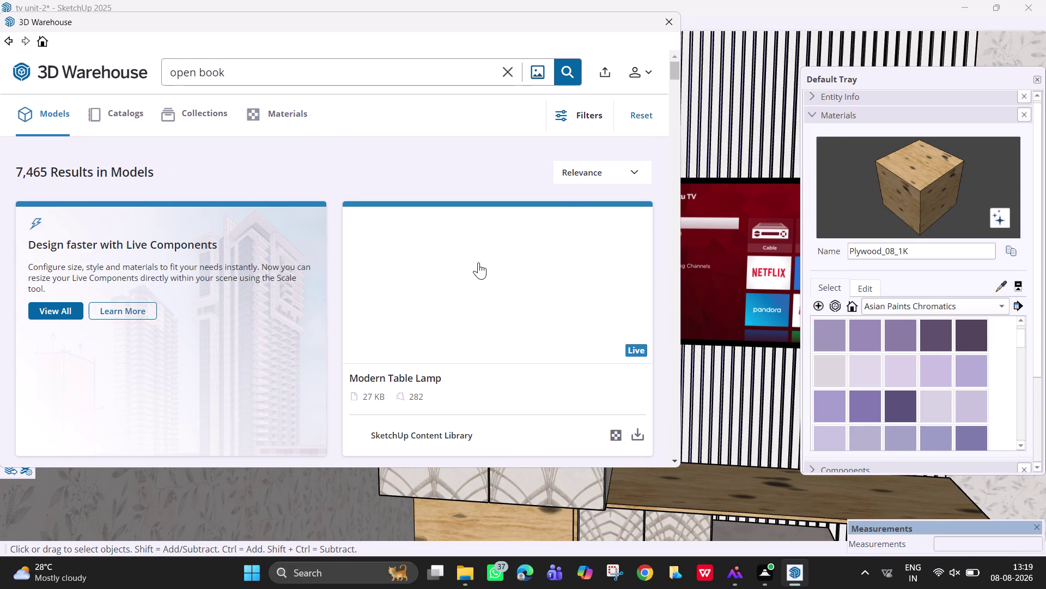
Browse the 'open book' results and load the 1.5 MB open book into the model.
scroll(down, 3)
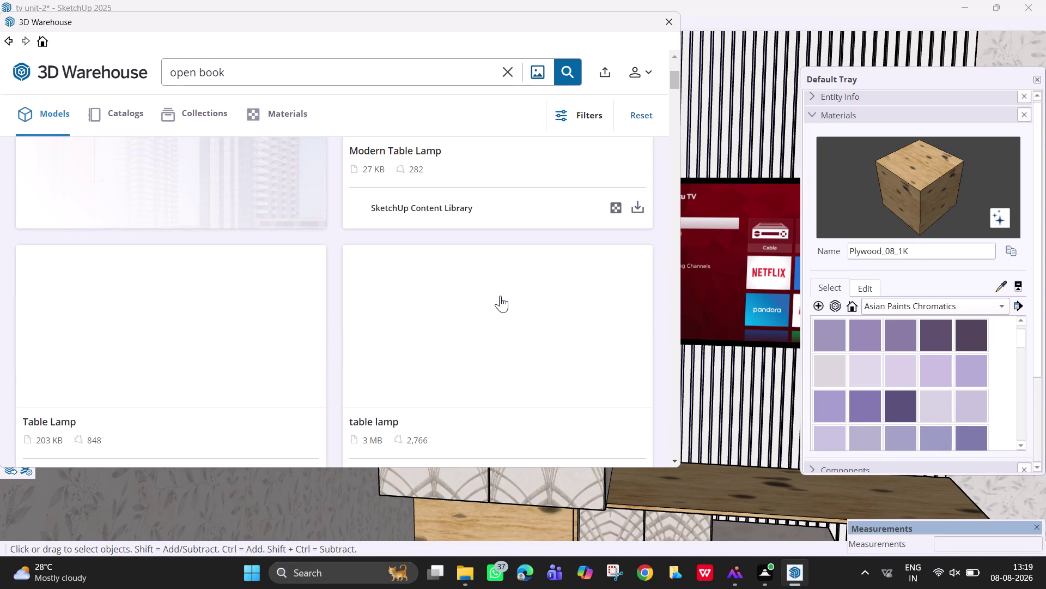
scroll(down, 3)
click(573, 64)
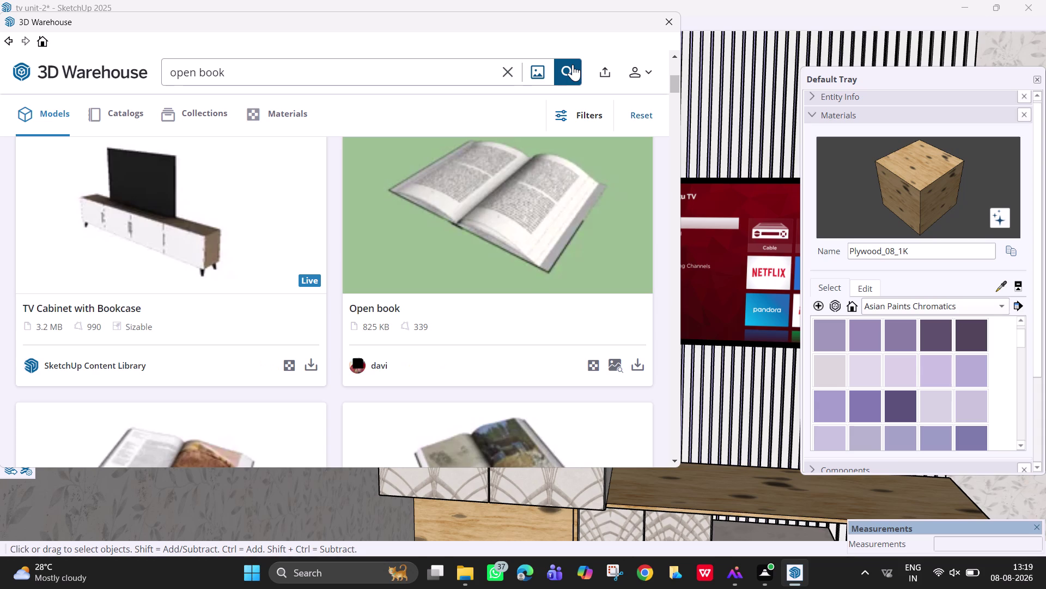
scroll(down, 3)
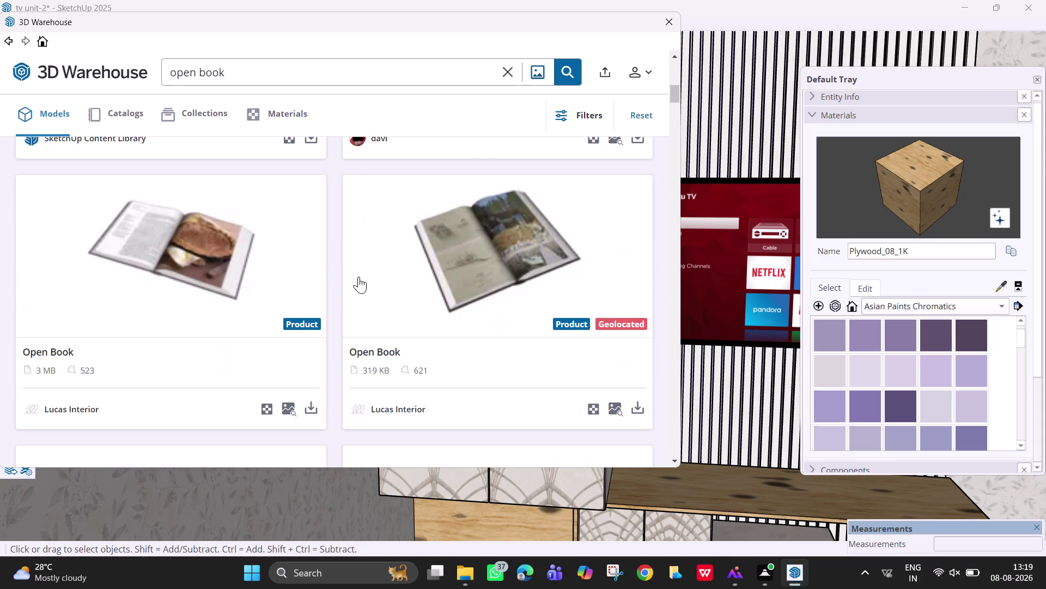
scroll(down, 3)
scroll(down, 3)
scroll(down, 3)
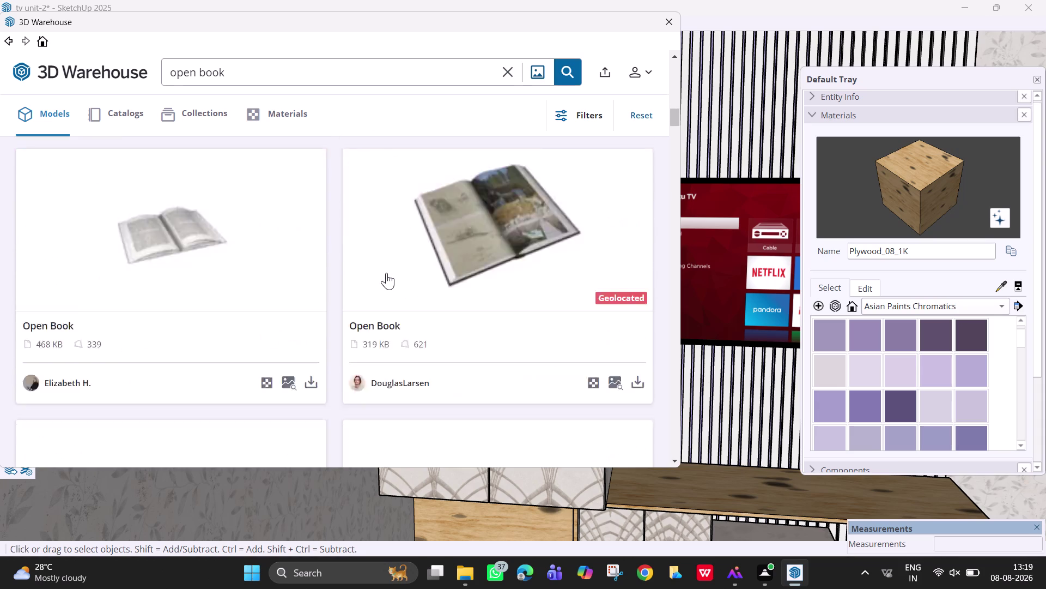
scroll(down, 3)
scroll(up, 3)
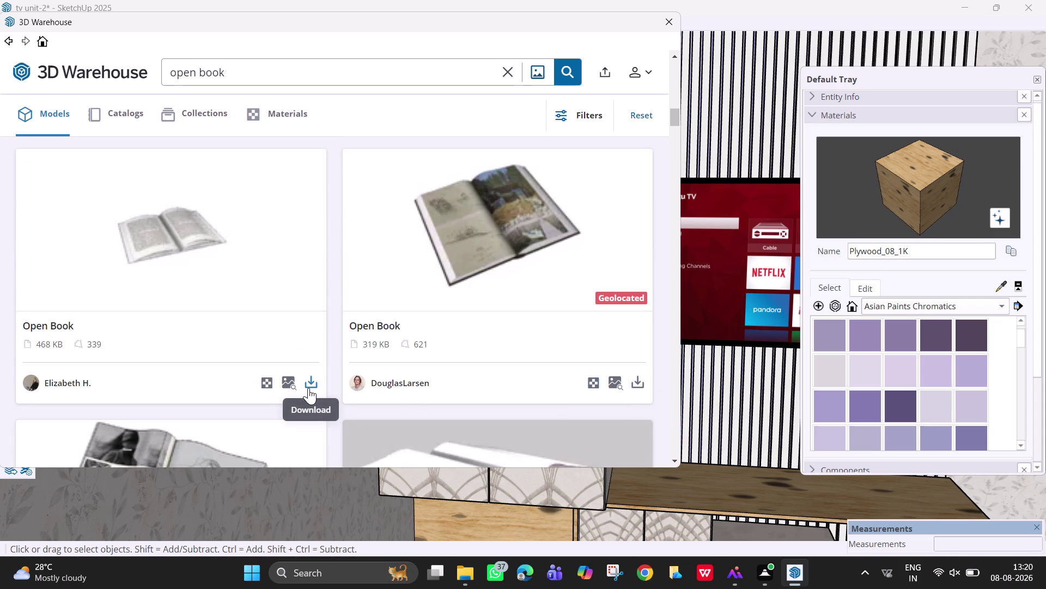
scroll(up, 3)
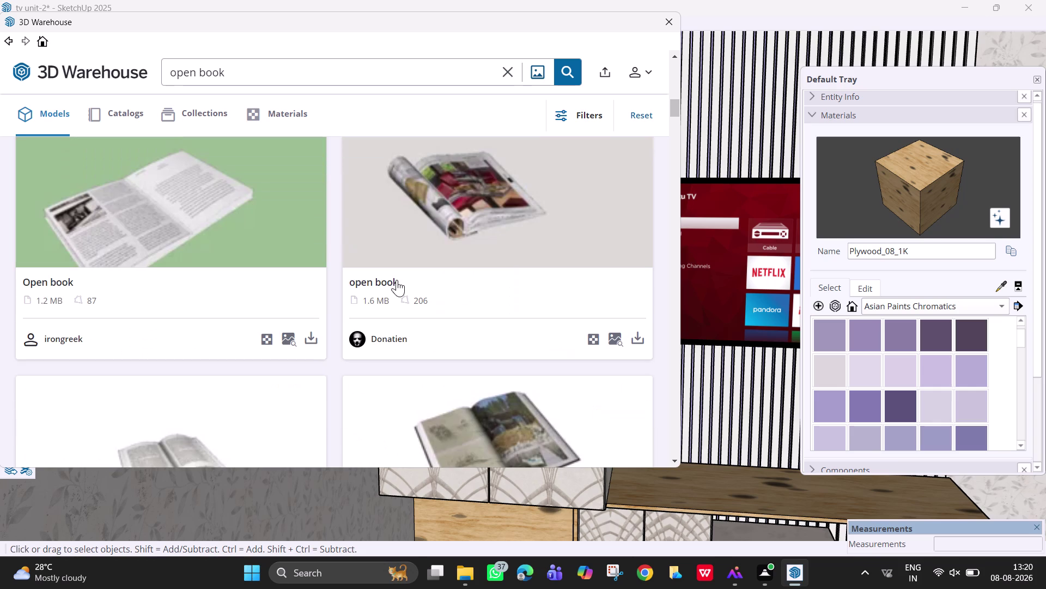
scroll(up, 3)
scroll(up, 3)
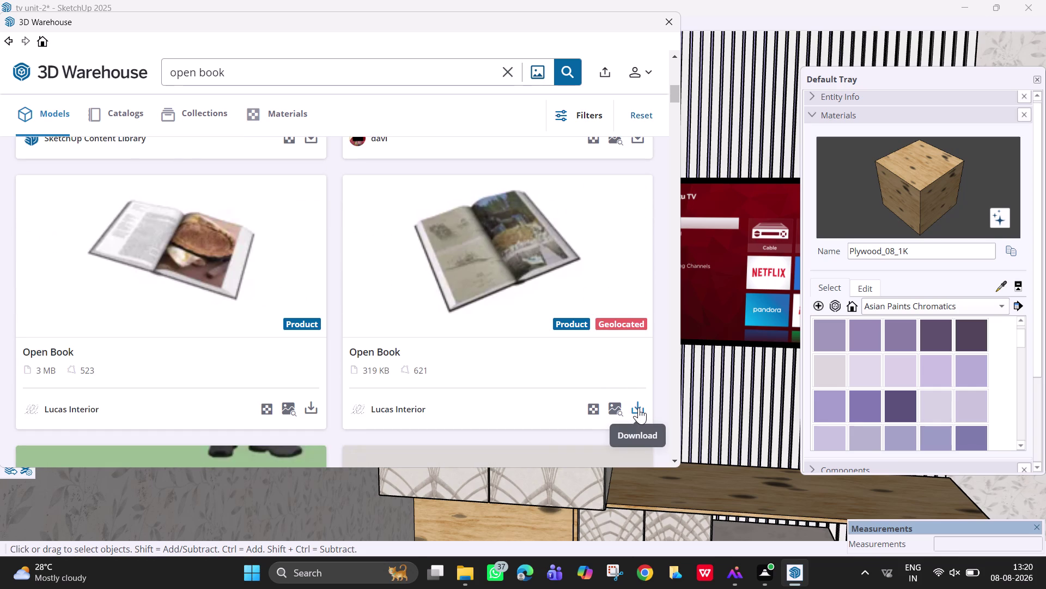
scroll(up, 3)
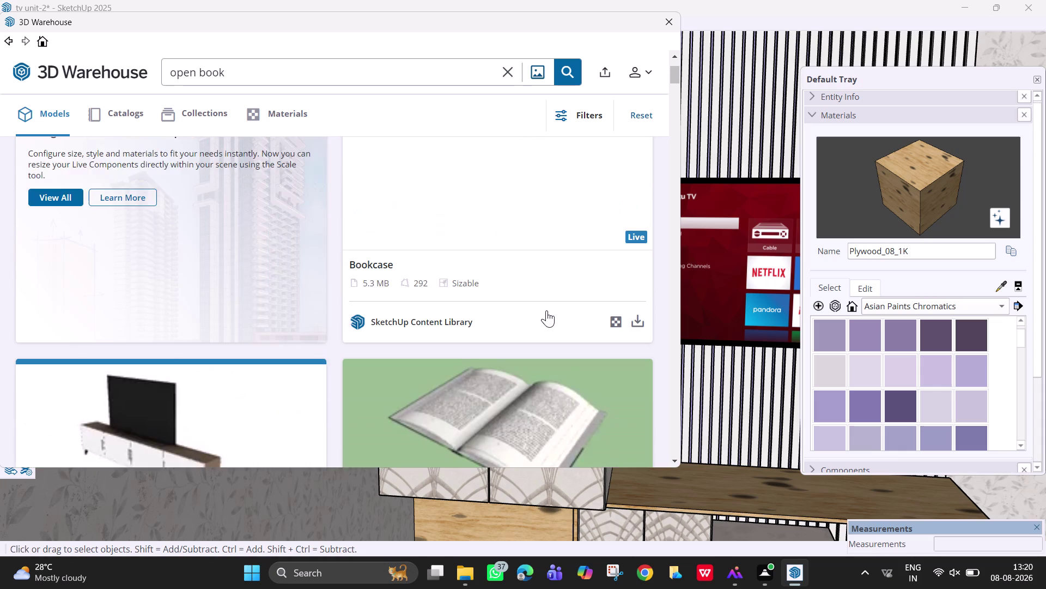
scroll(down, 3)
scroll(up, 3)
scroll(down, 3)
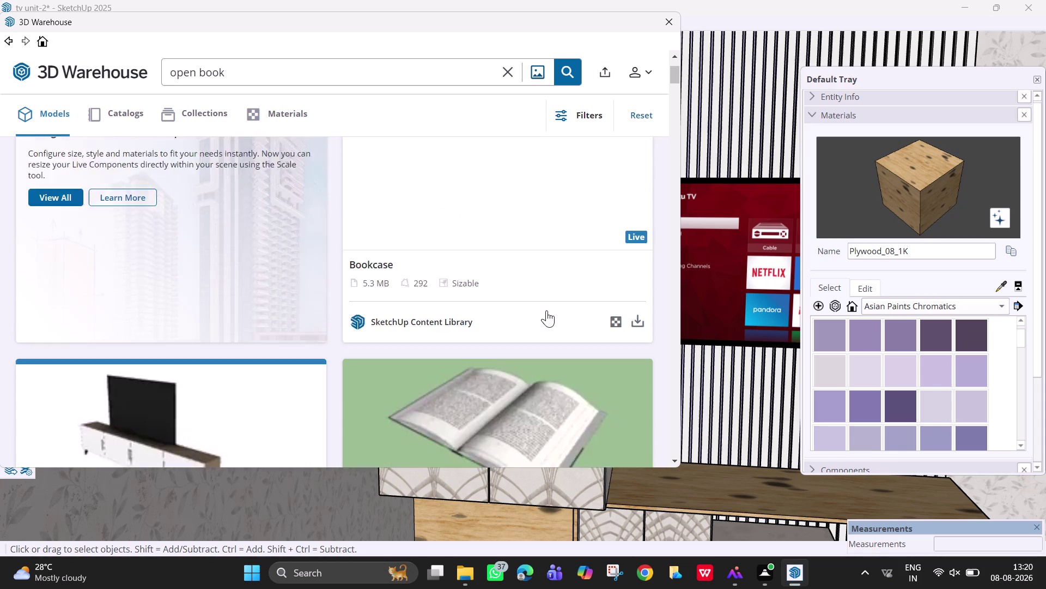
scroll(down, 3)
scroll(down, 3)
scroll(down, 3)
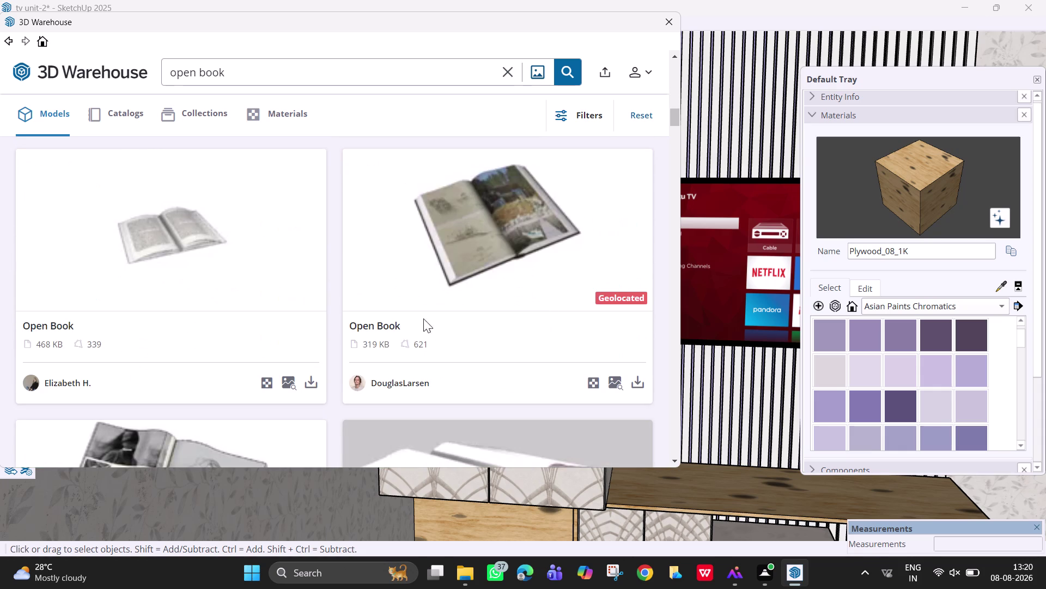
scroll(down, 3)
scroll(down, 3)
scroll(up, 3)
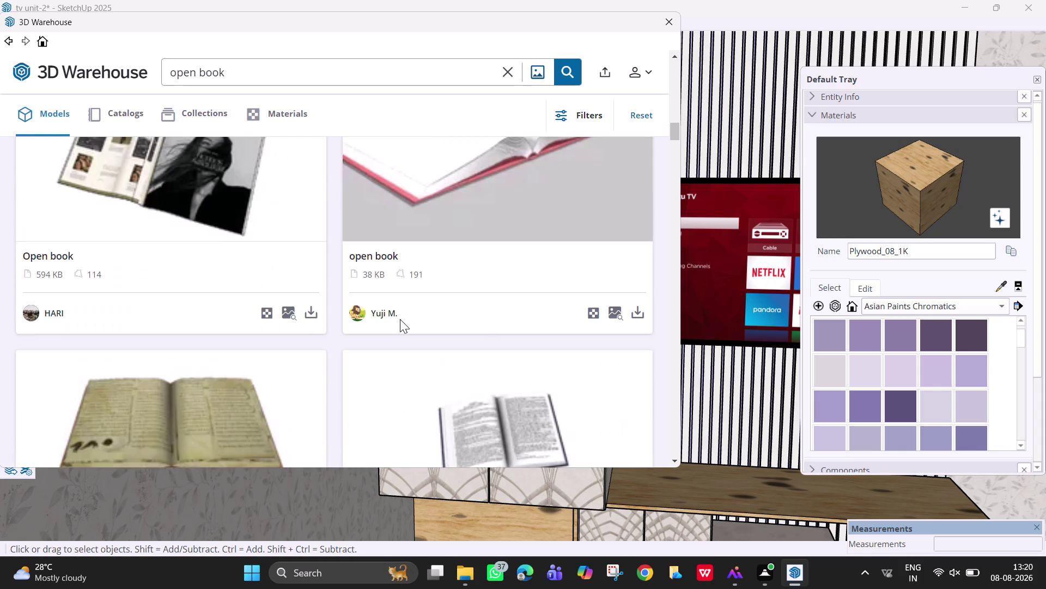
scroll(down, 3)
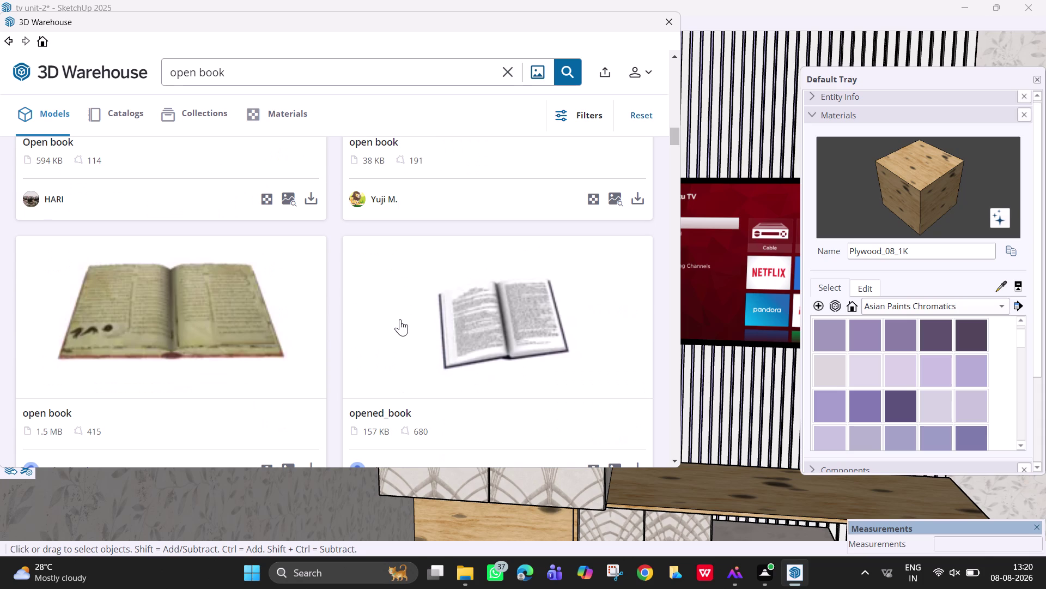
scroll(down, 3)
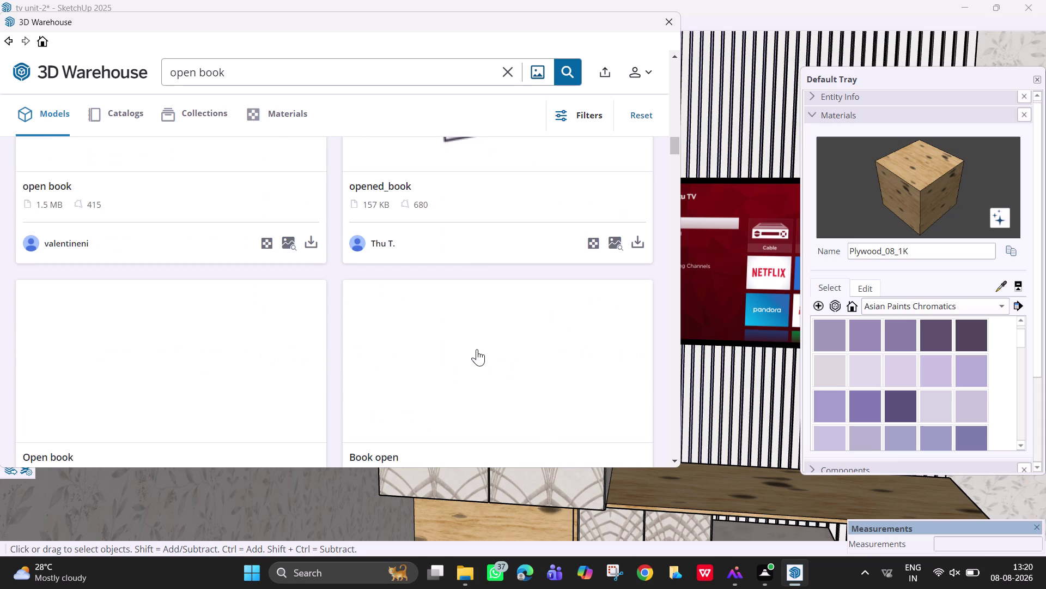
scroll(up, 3)
click(635, 355)
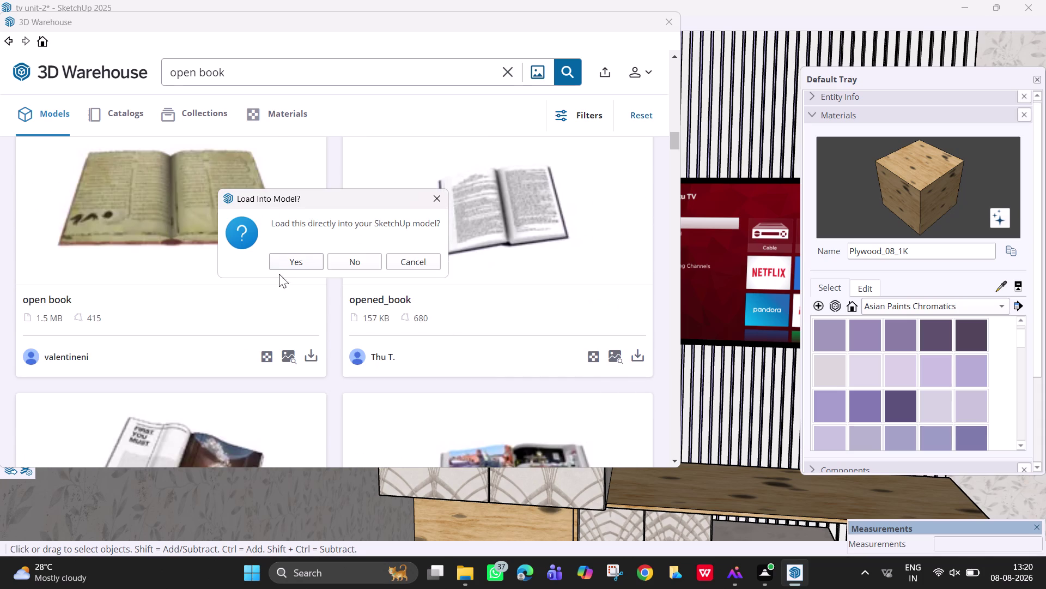
click(292, 253)
Zoom out to view the whole TV unit room from outside and place the book.
click(301, 257)
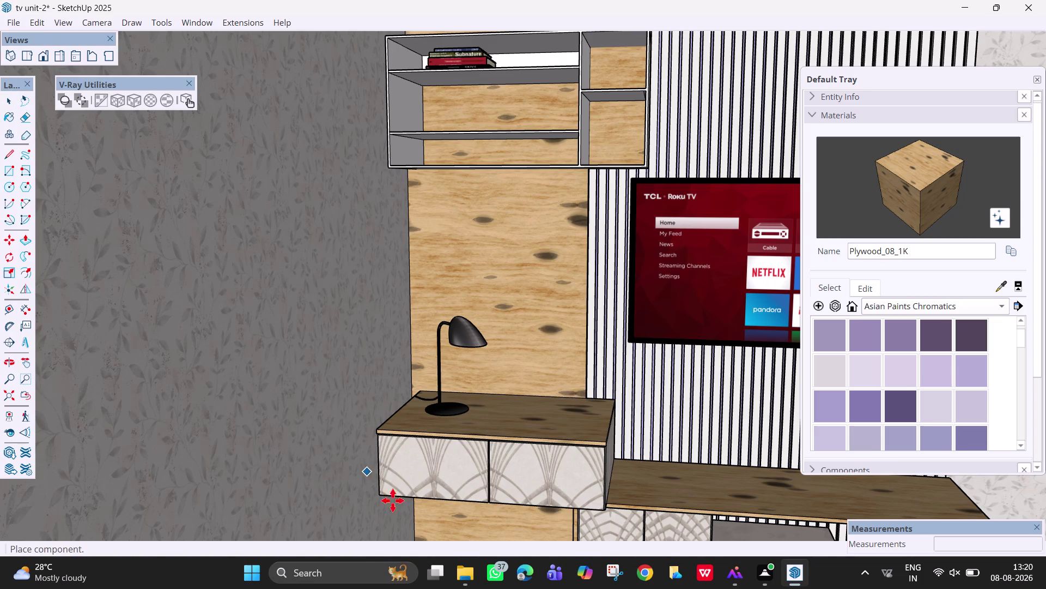
scroll(down, 3)
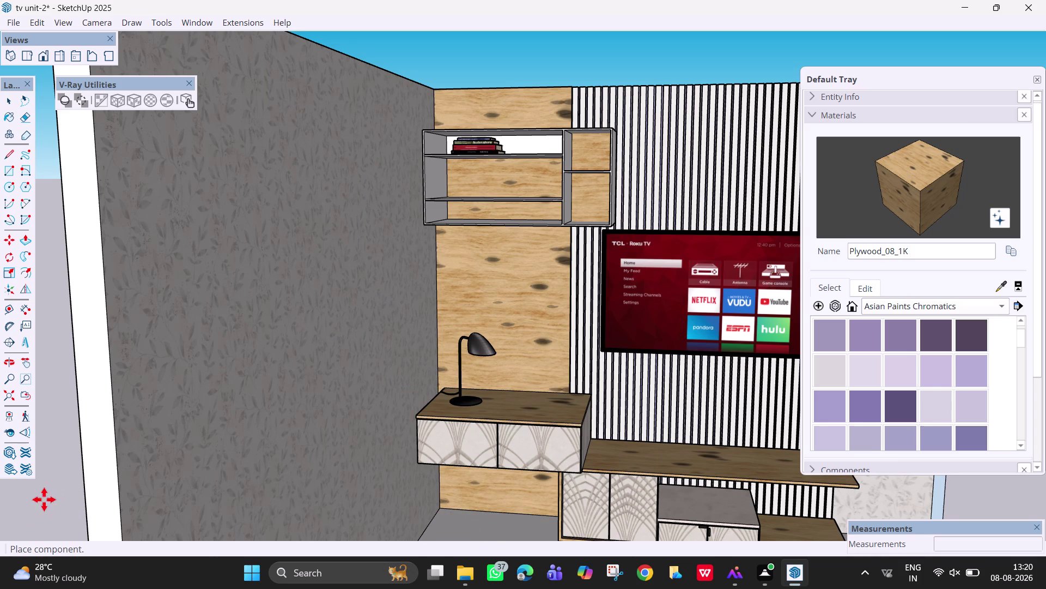
scroll(down, 3)
middle_drag(50, 489, 73, 491)
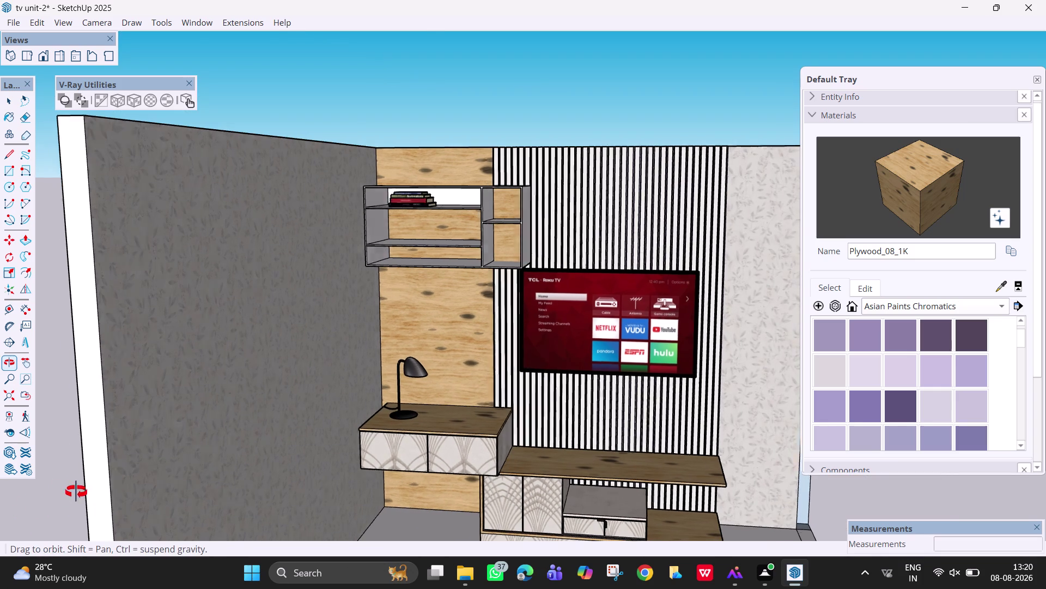
middle_drag(74, 492, 246, 501)
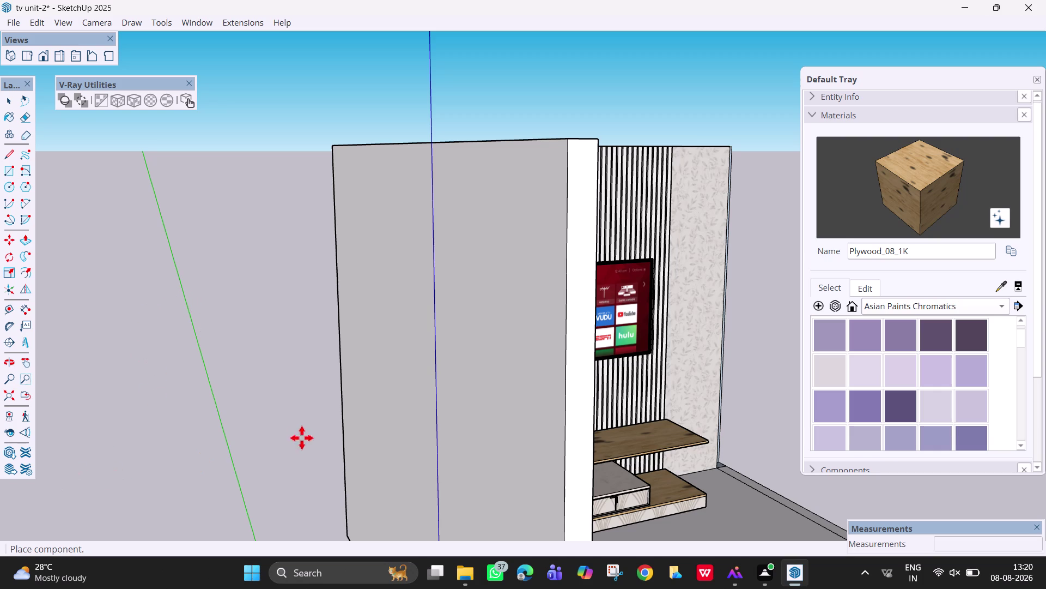
scroll(down, 3)
scroll(down, 3)
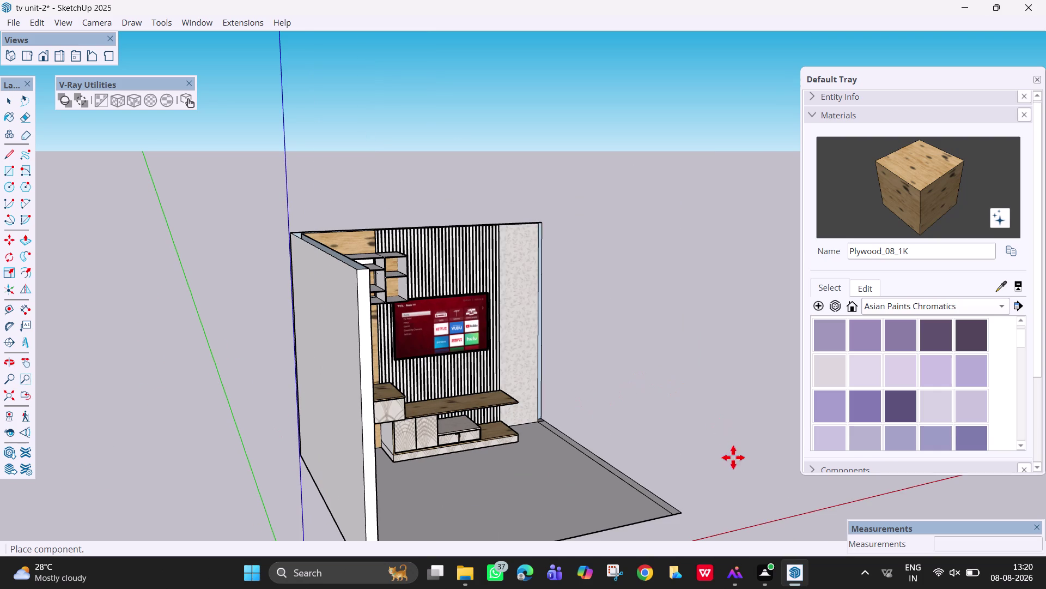
middle_drag(590, 421, 387, 413)
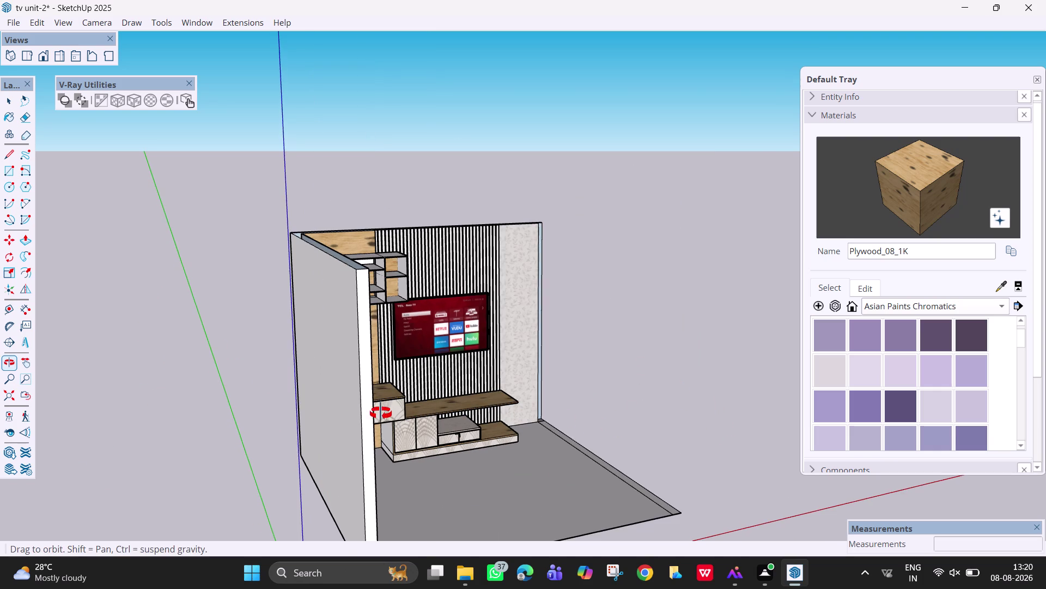
middle_drag(387, 413, 316, 425)
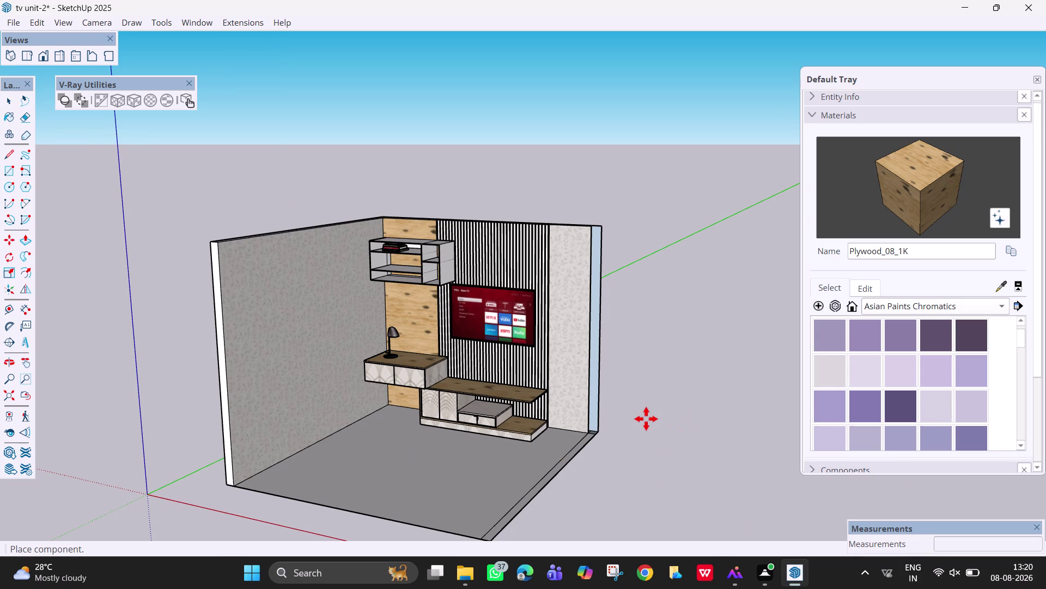
click(646, 418)
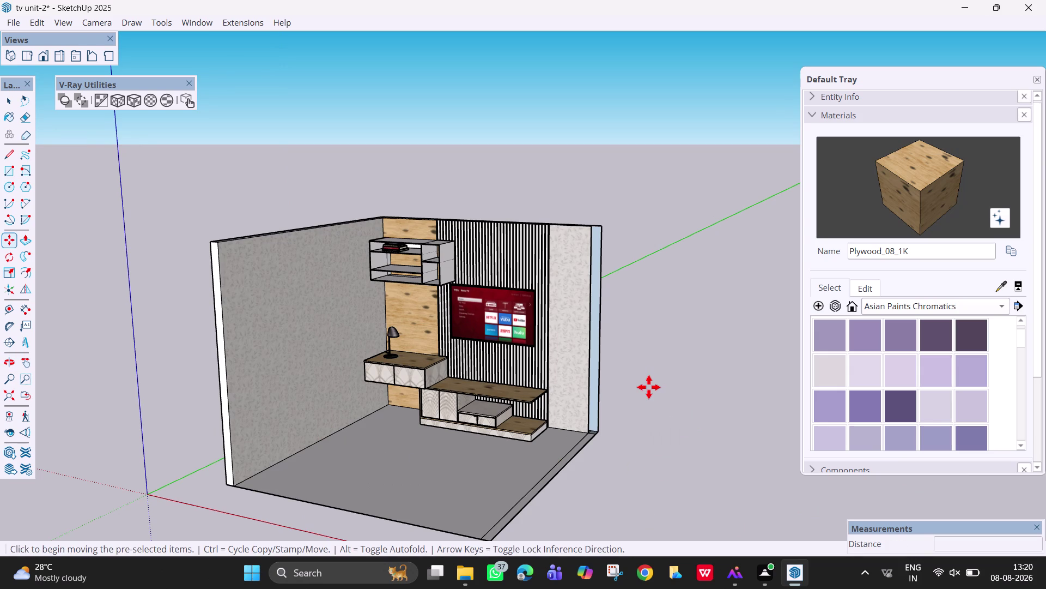
scroll(up, 3)
scroll(down, 3)
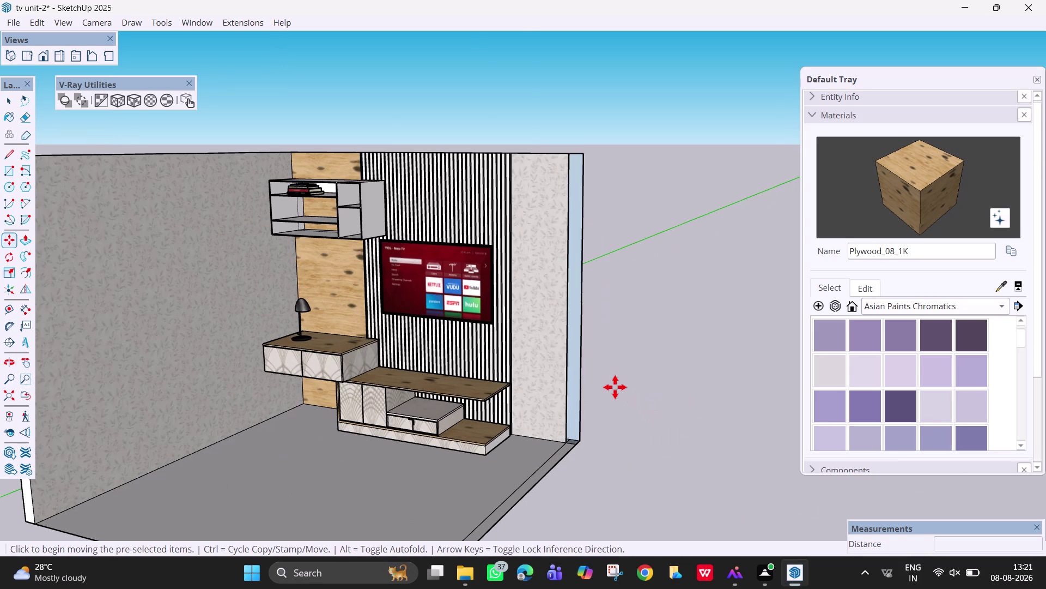
scroll(down, 3)
middle_drag(632, 415, 533, 407)
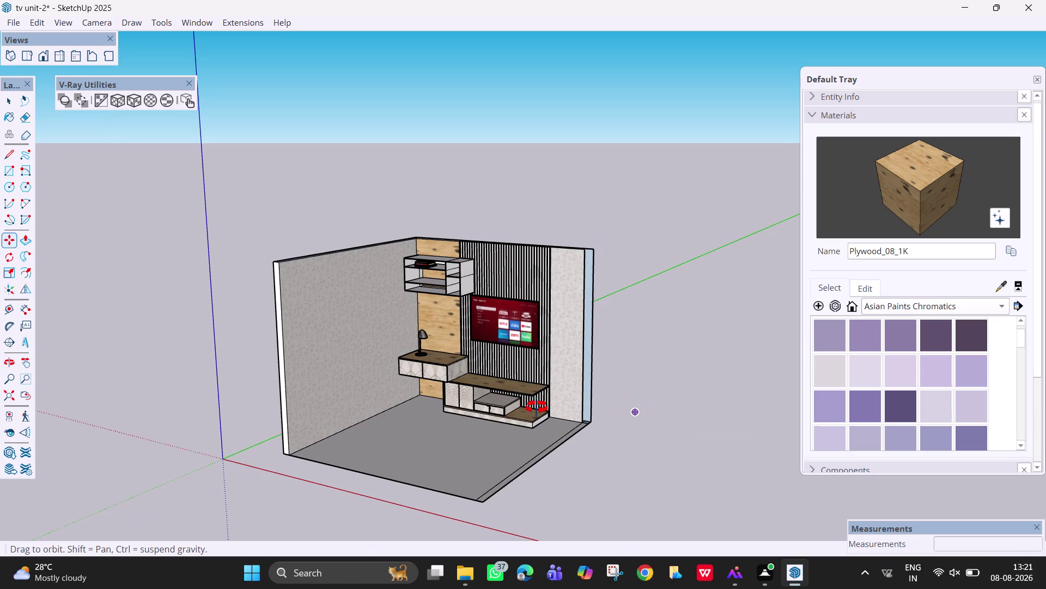
middle_drag(533, 407, 501, 404)
scroll(up, 3)
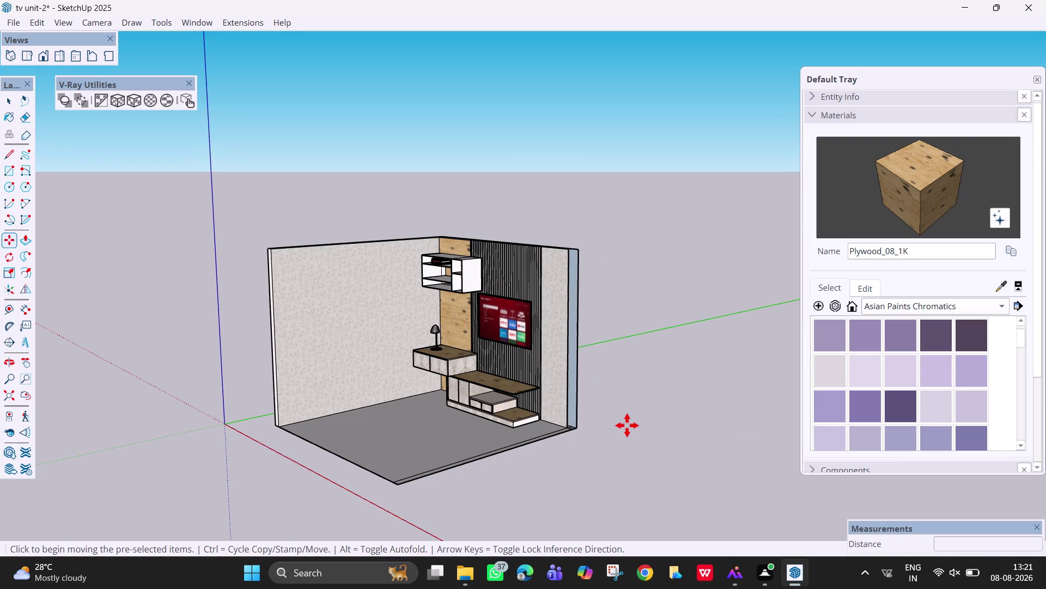
scroll(up, 3)
middle_drag(615, 379, 438, 387)
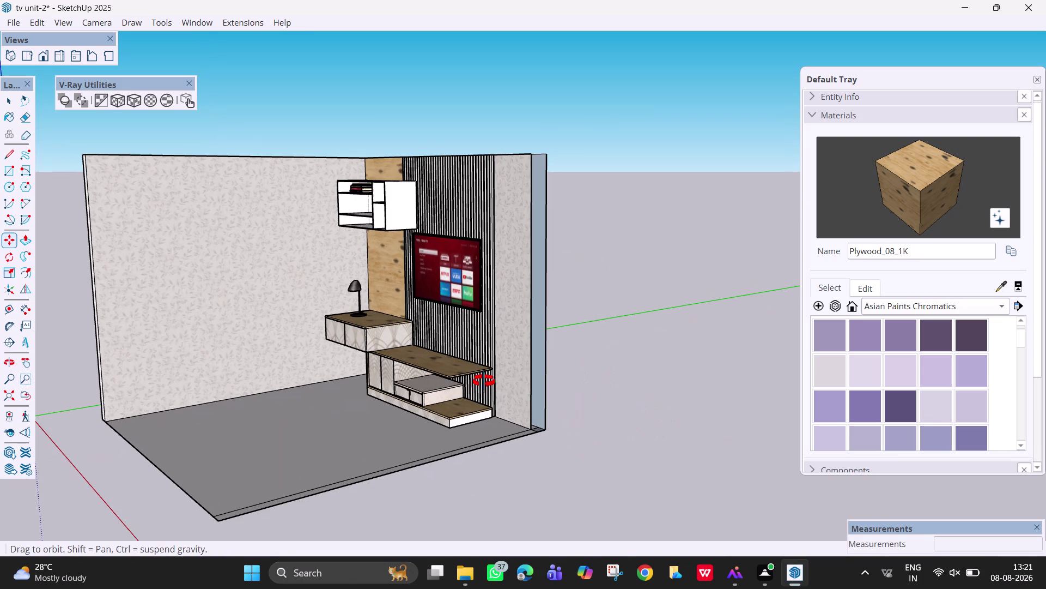
middle_drag(438, 387, 257, 403)
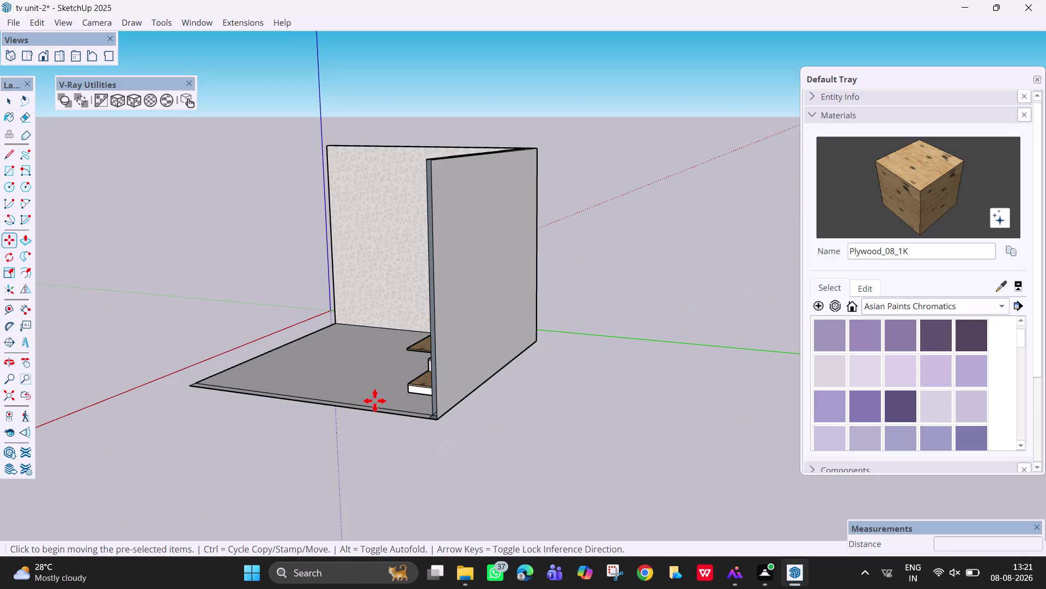
middle_drag(369, 439, 400, 455)
middle_drag(401, 456, 464, 465)
middle_drag(377, 414, 401, 424)
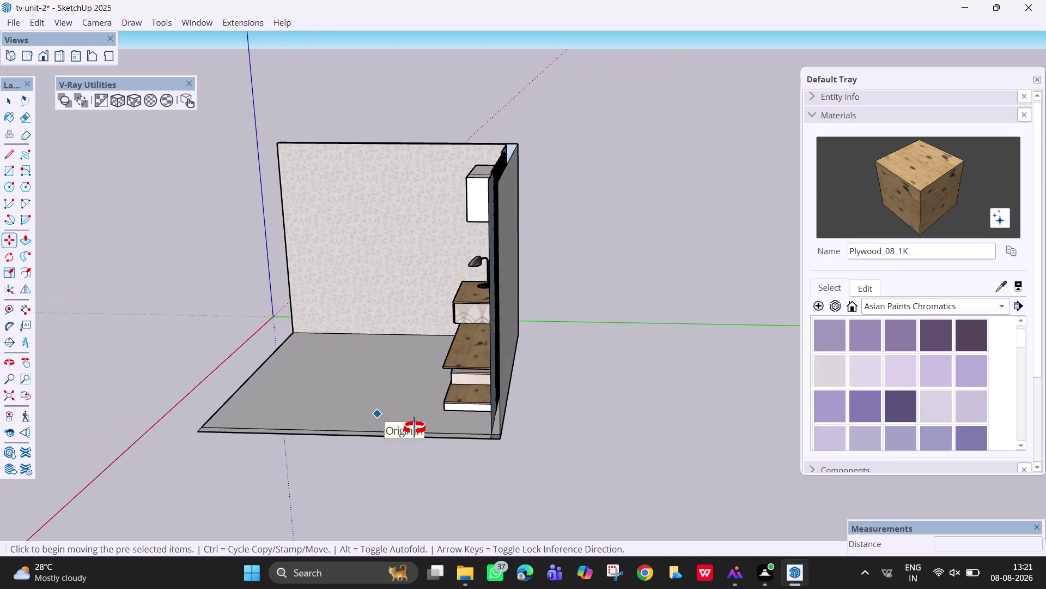
middle_drag(401, 424, 485, 430)
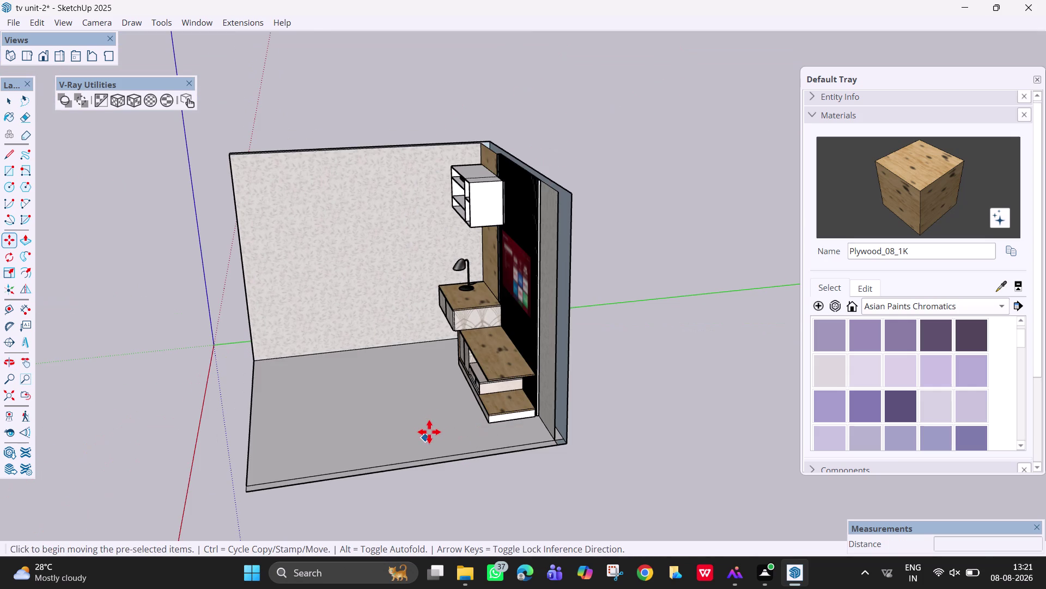
click(403, 409)
click(421, 385)
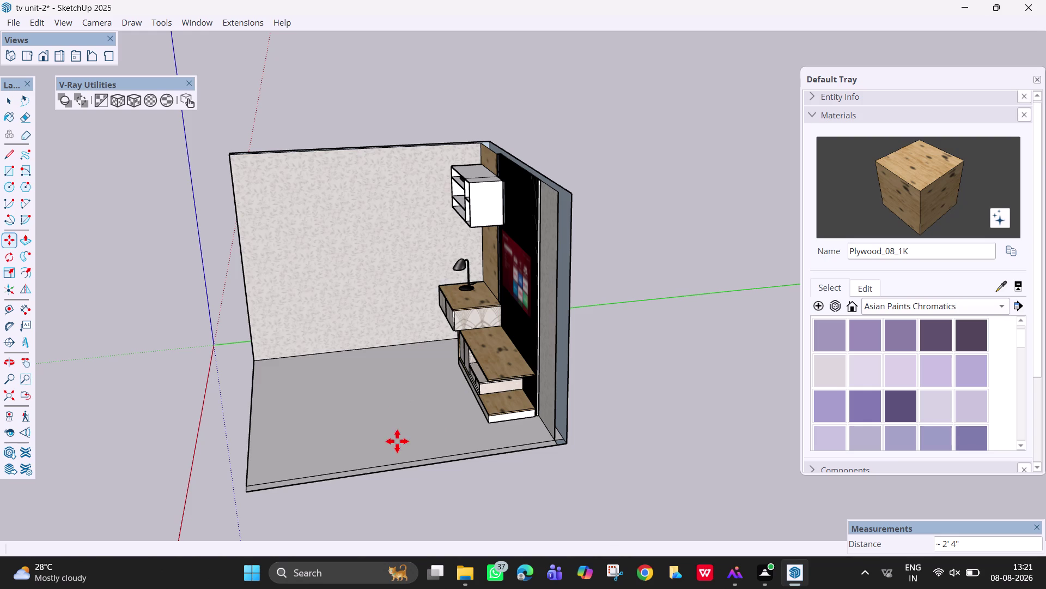
key(Escape)
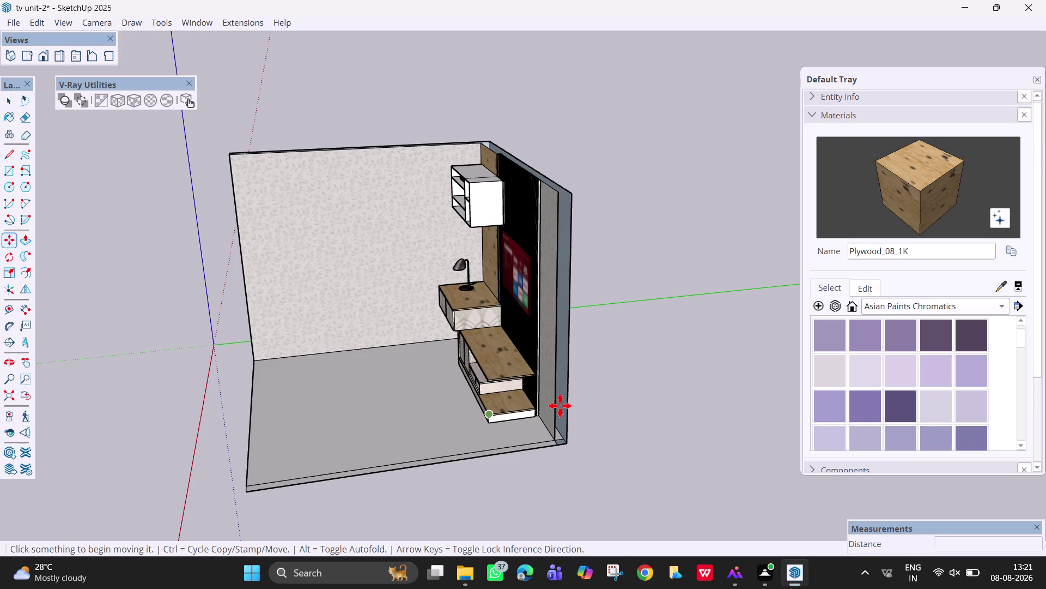
middle_drag(604, 442, 330, 424)
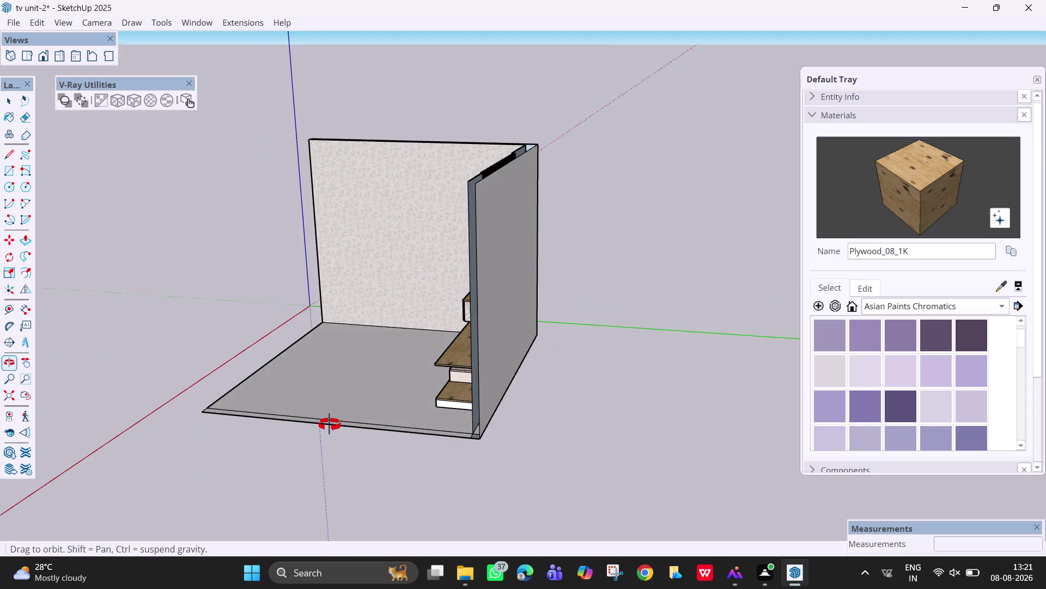
middle_drag(330, 424, 630, 447)
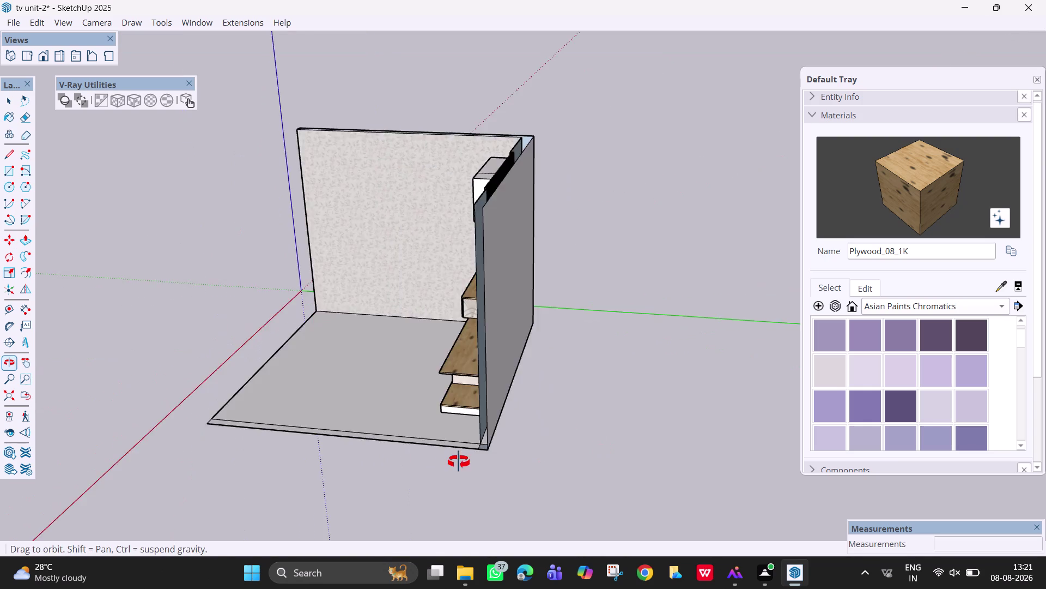
scroll(down, 3)
middle_drag(376, 377, 564, 413)
middle_drag(428, 391, 623, 351)
middle_drag(427, 404, 520, 406)
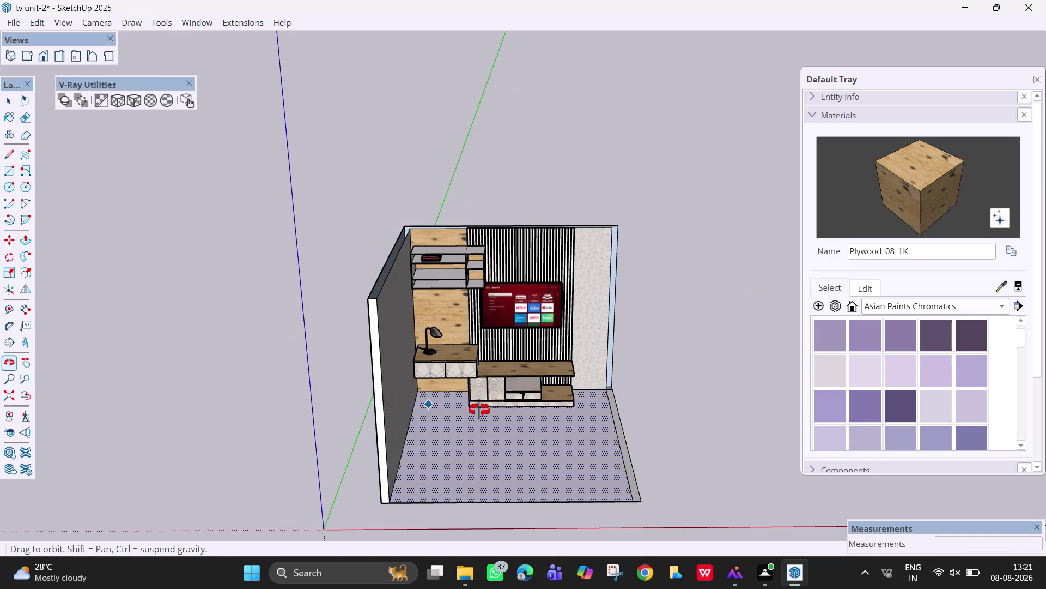
middle_drag(520, 406, 573, 388)
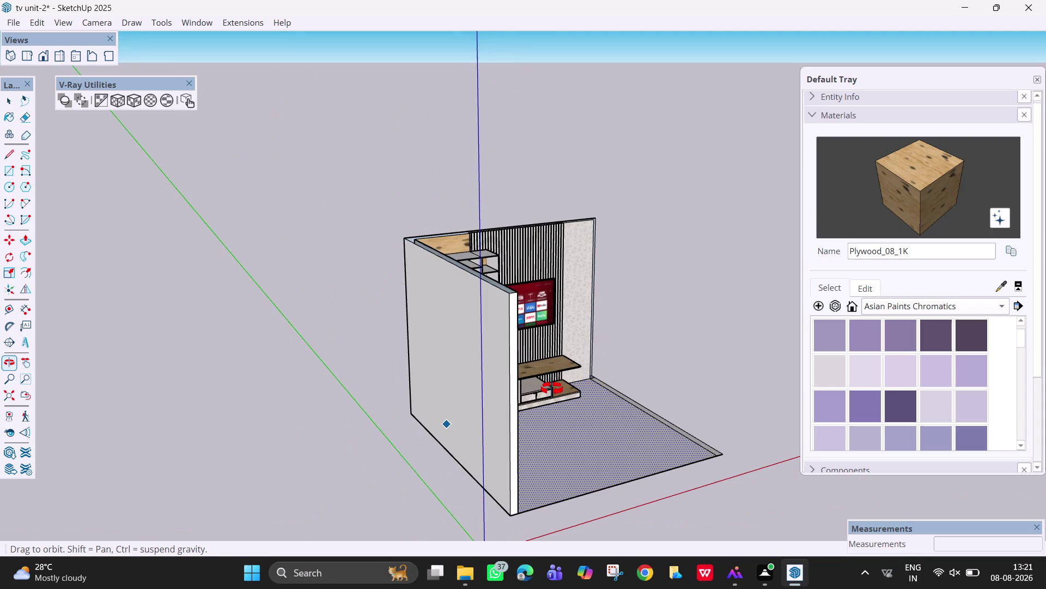
middle_drag(573, 389, 445, 380)
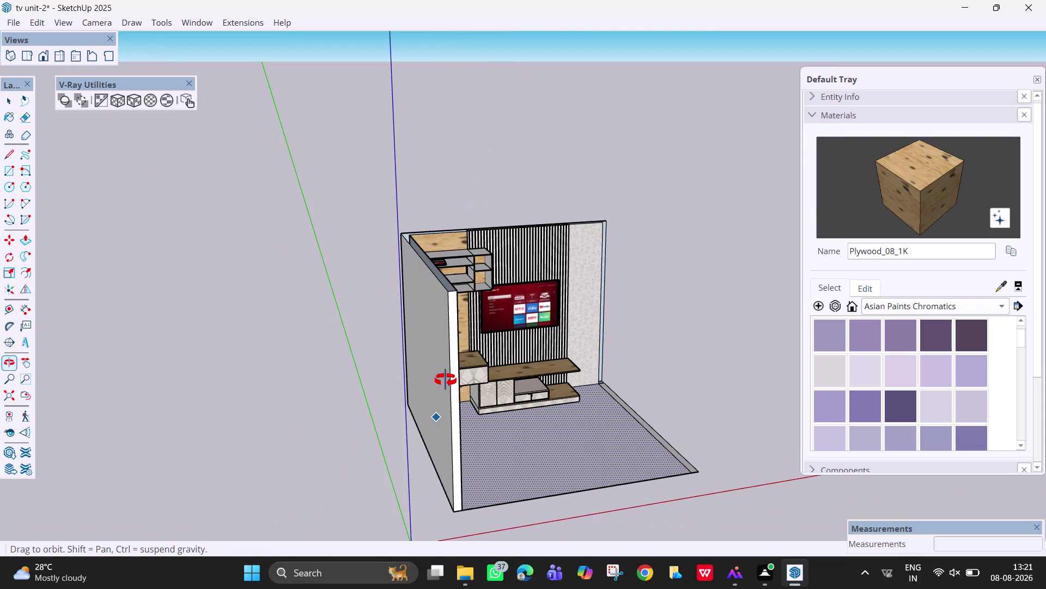
middle_drag(446, 380, 445, 379)
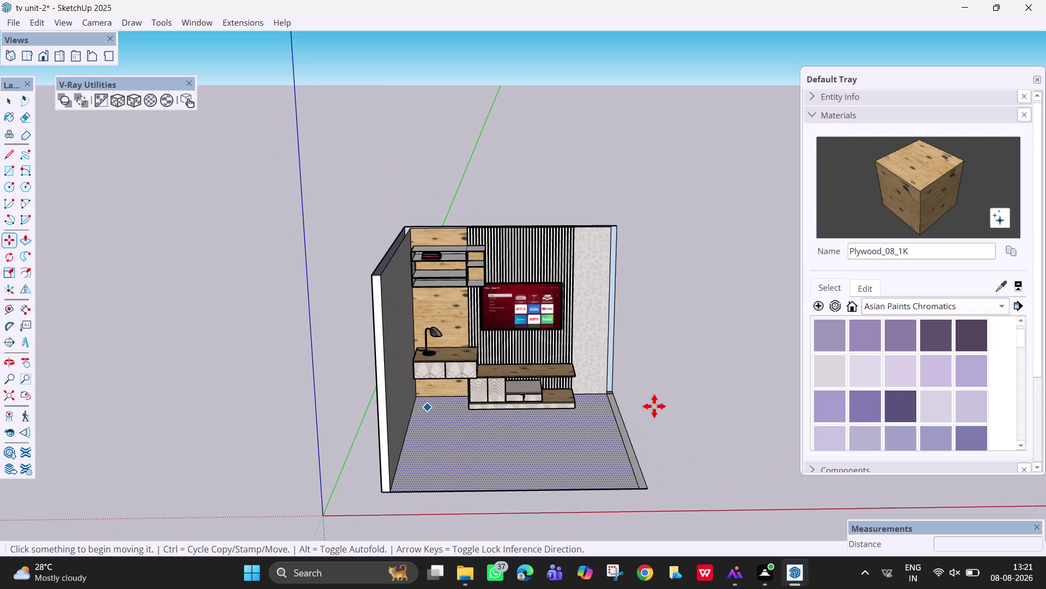
key(space)
key(ctrl+s)
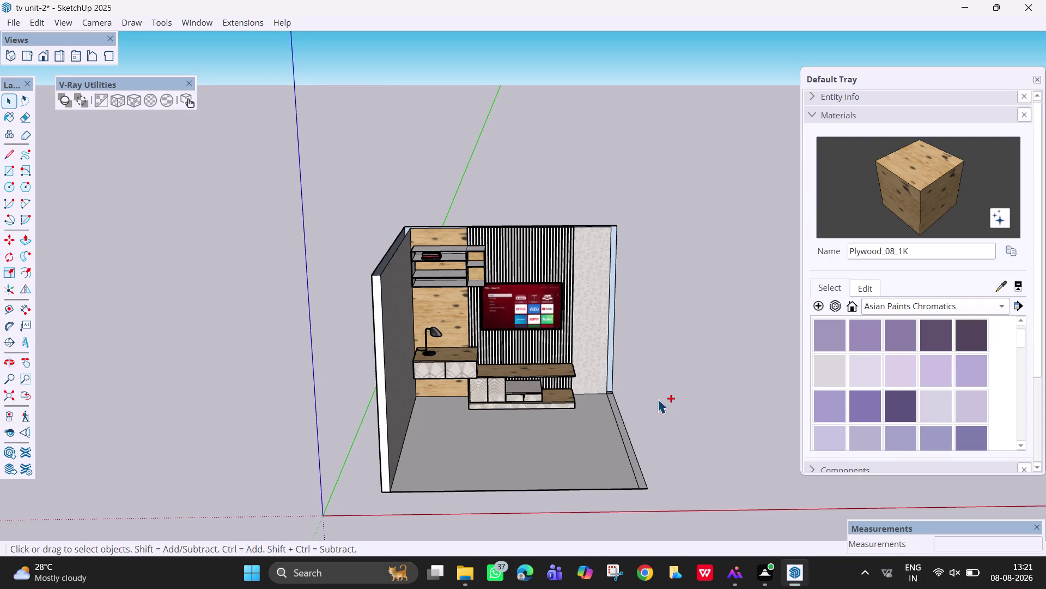
Clear the selection and save the TV unit model.
click(485, 382)
scroll(up, 3)
scroll(up, 3)
key(Escape)
scroll(up, 3)
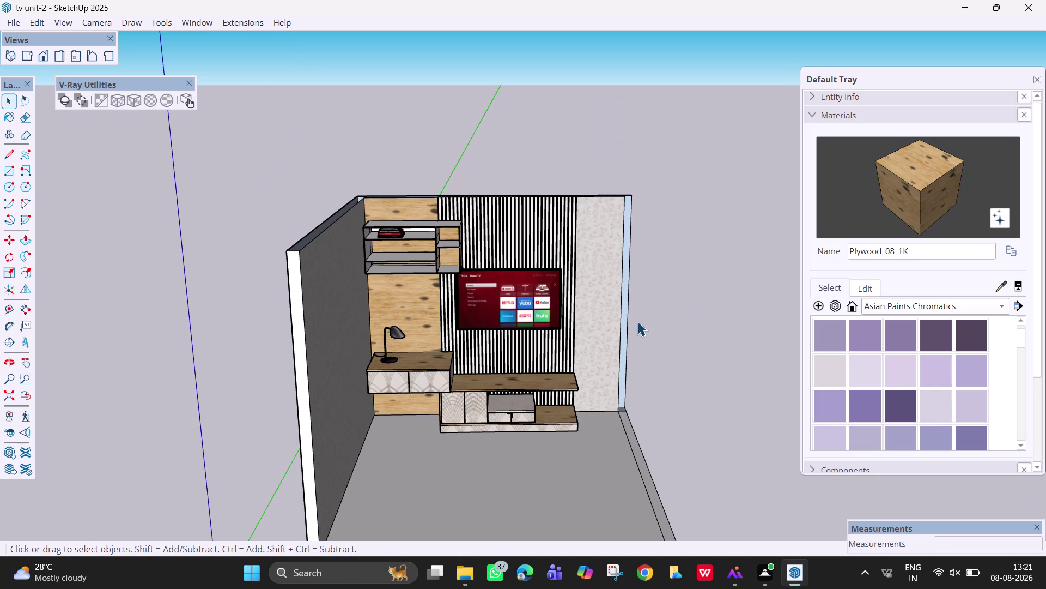
Open the 3D Warehouse library from the Window menu.
click(194, 20)
click(216, 39)
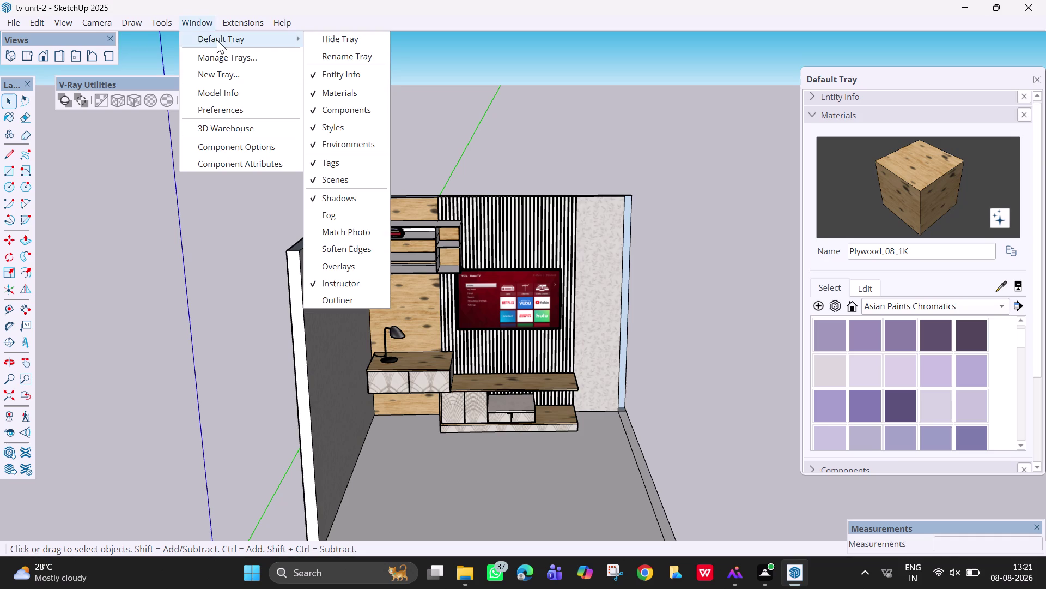
click(206, 126)
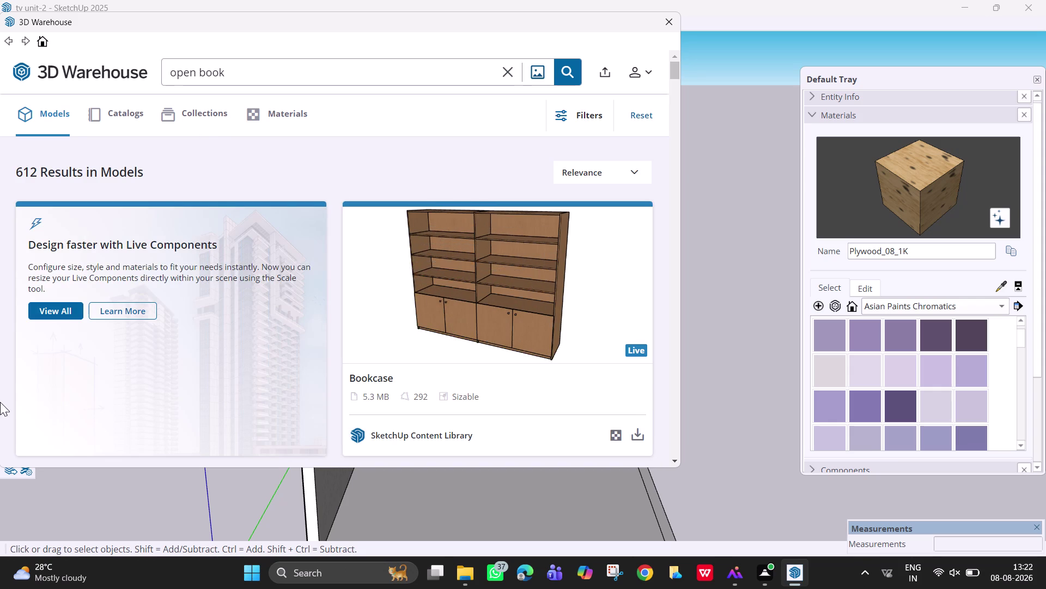
Scroll the open book model results and load an Open Book model into the scene.
scroll(down, 3)
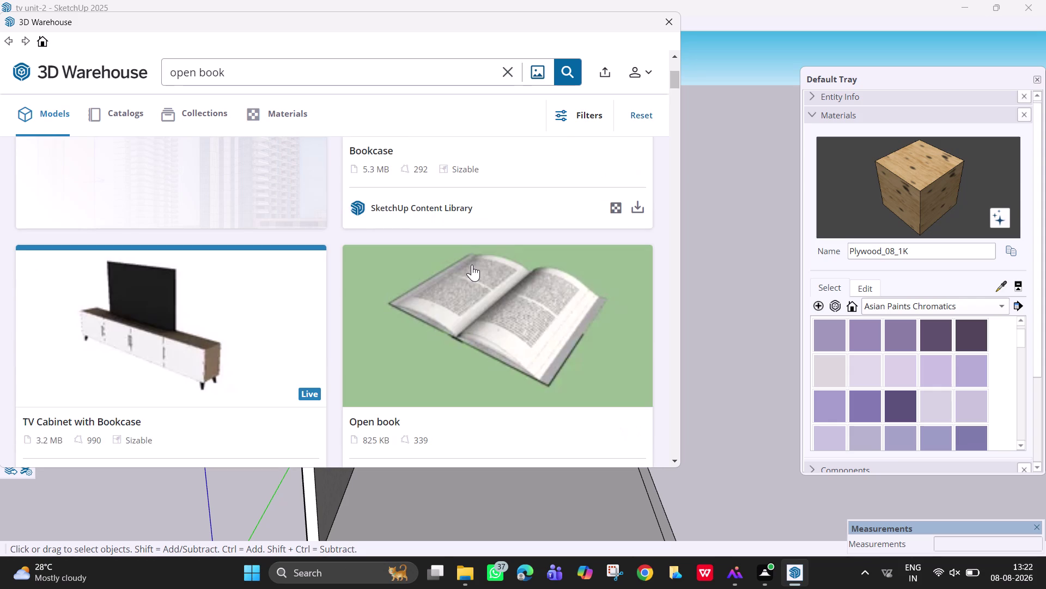
scroll(down, 3)
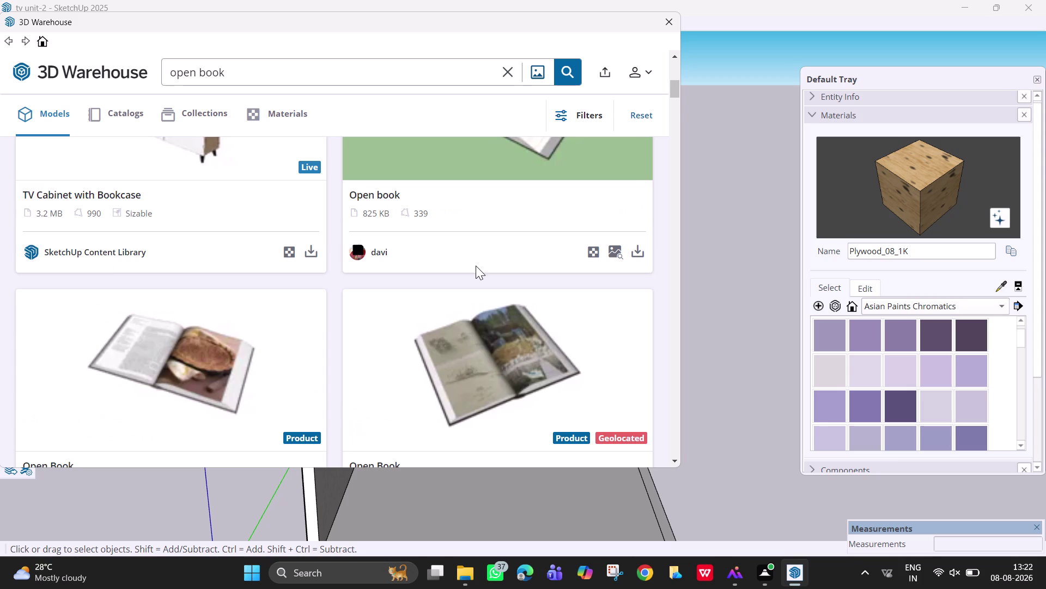
scroll(down, 3)
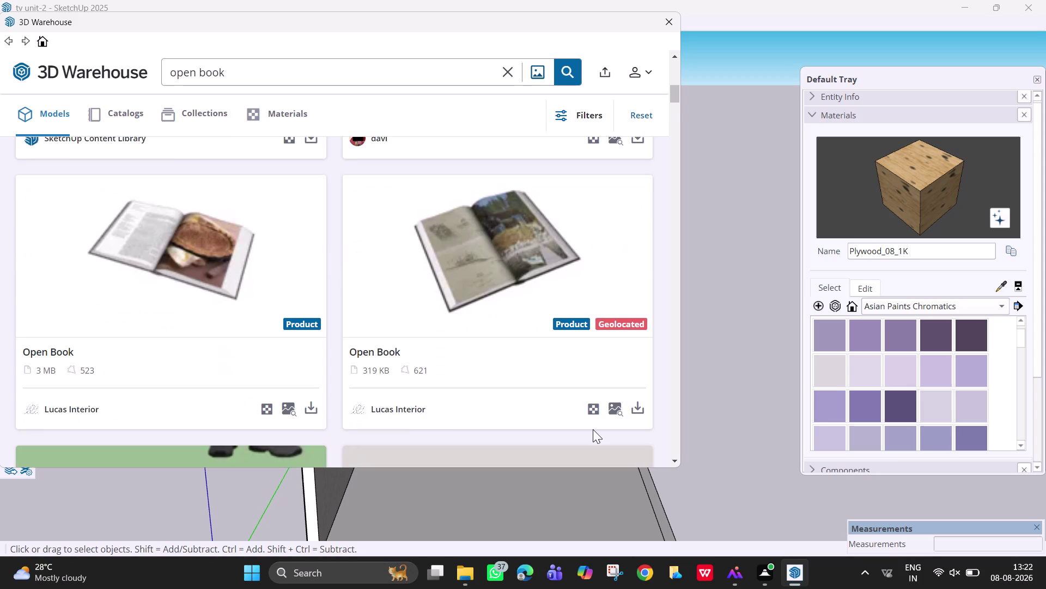
click(638, 403)
click(289, 265)
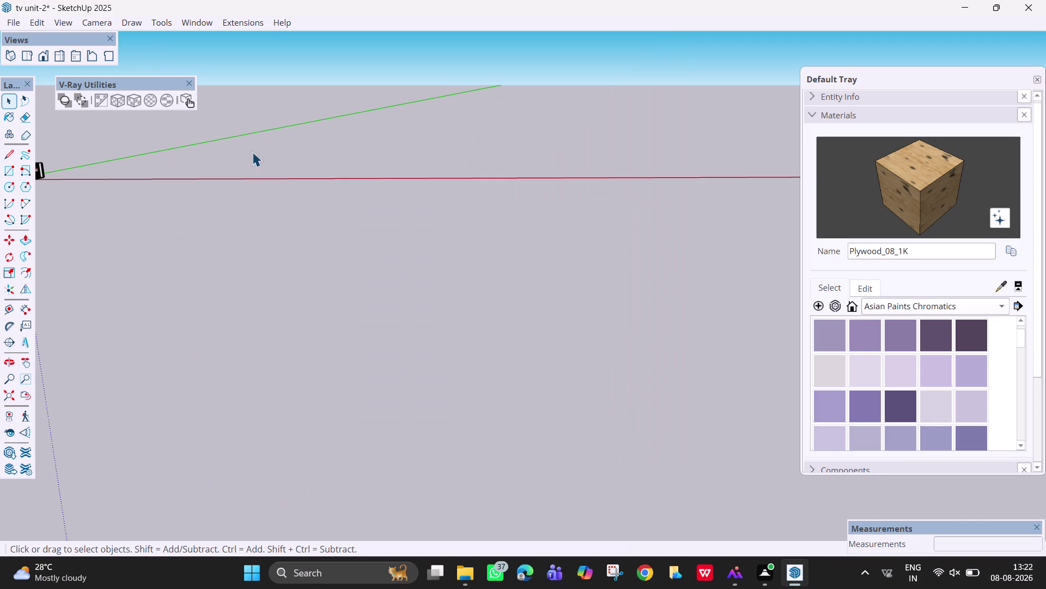
Select the imported book and move it beside the room's corner.
scroll(down, 3)
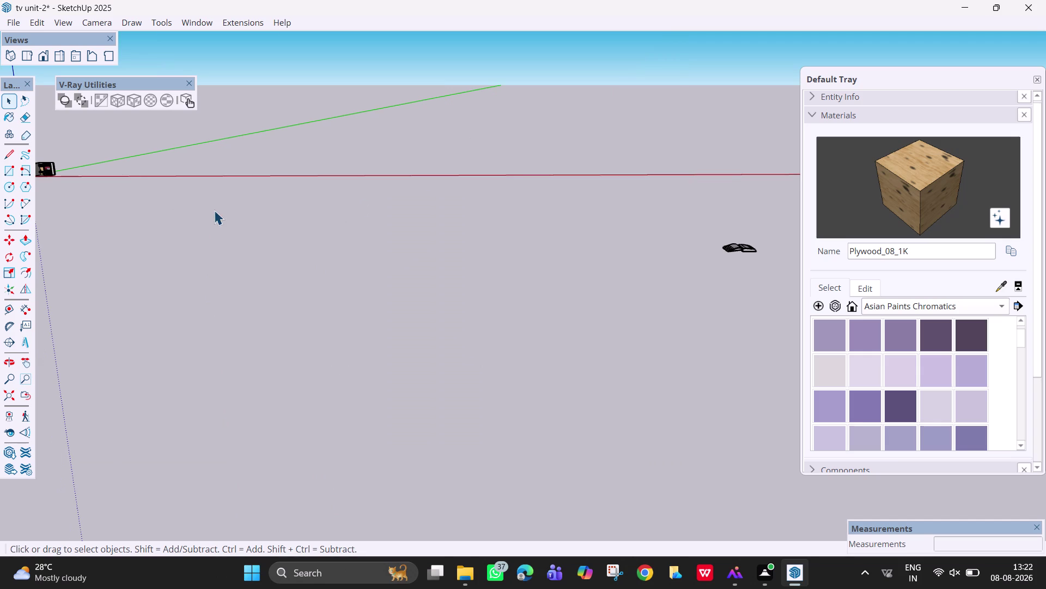
scroll(down, 3)
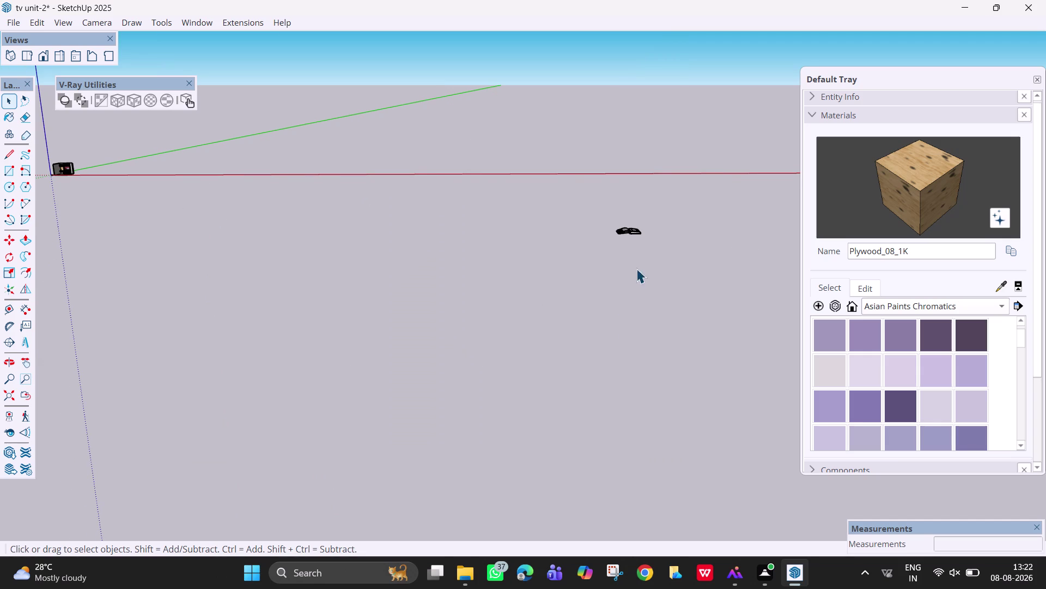
click(635, 228)
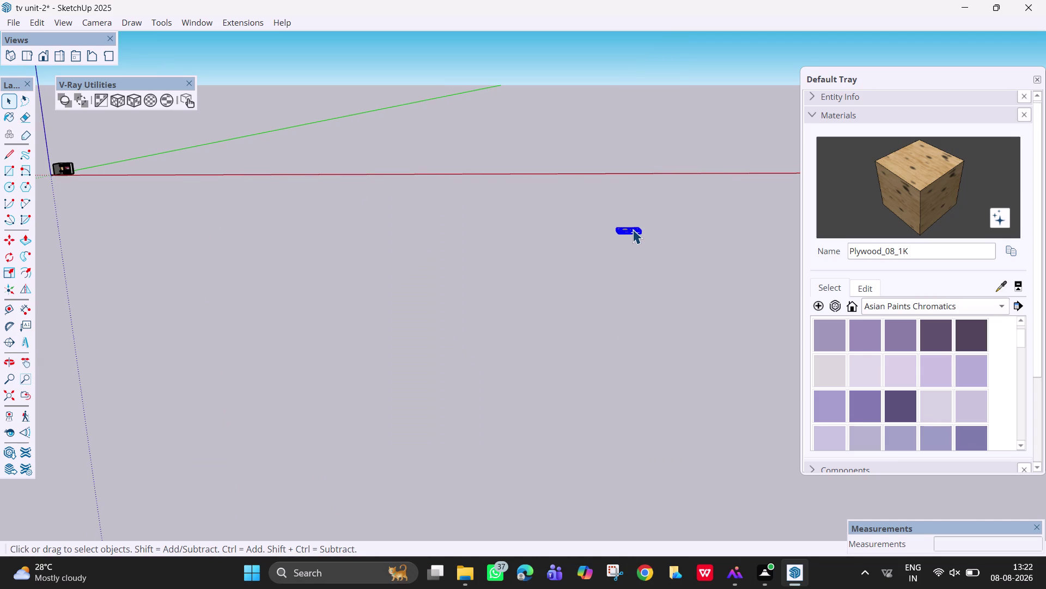
key(m)
drag(633, 229, 489, 202)
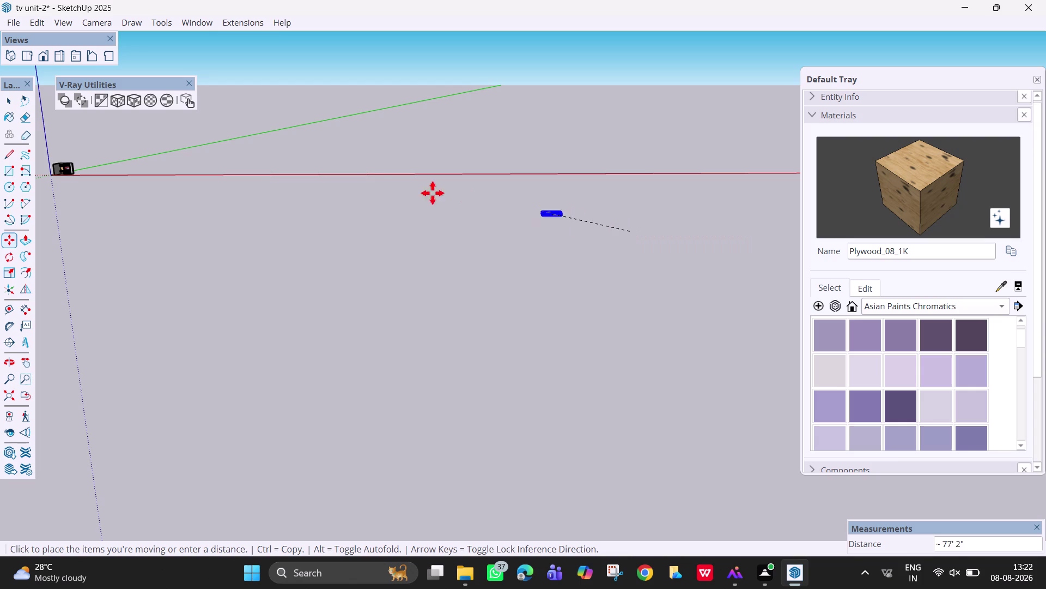
drag(489, 203, 66, 184)
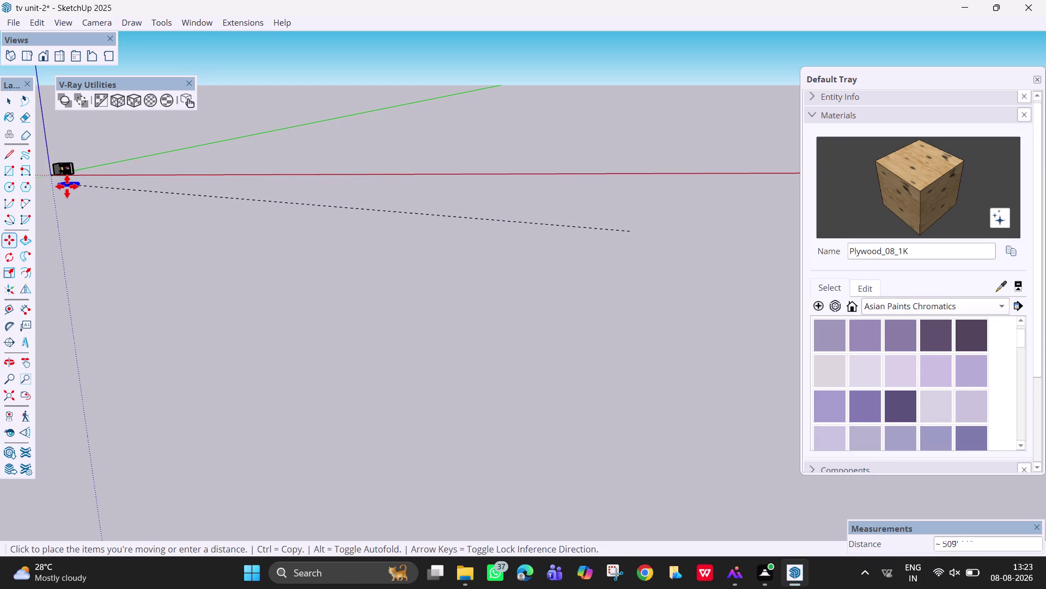
click(67, 186)
scroll(up, 3)
middle_drag(113, 171, 116, 180)
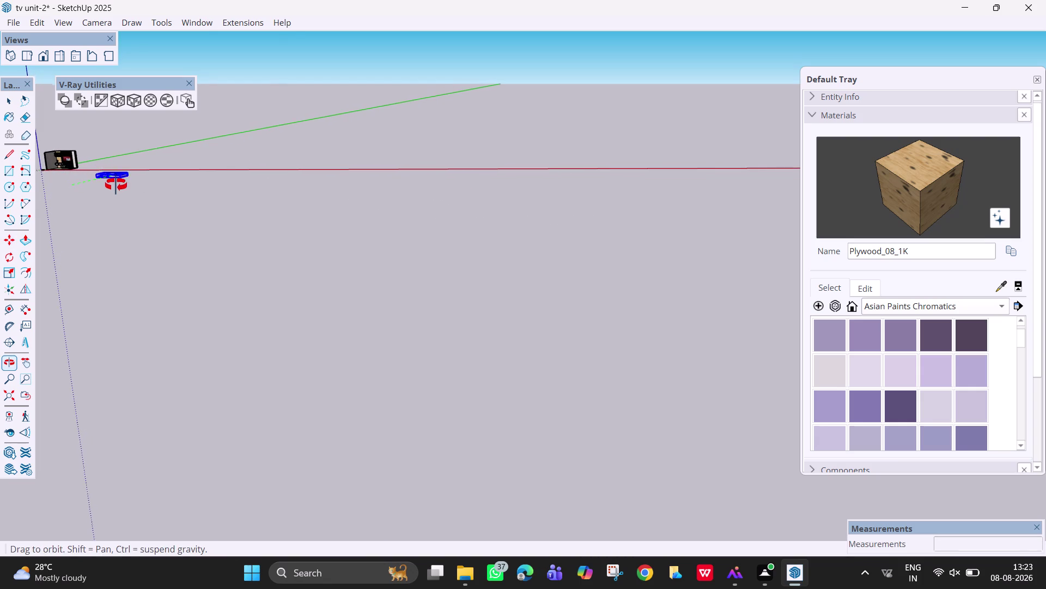
middle_drag(116, 180, 67, 303)
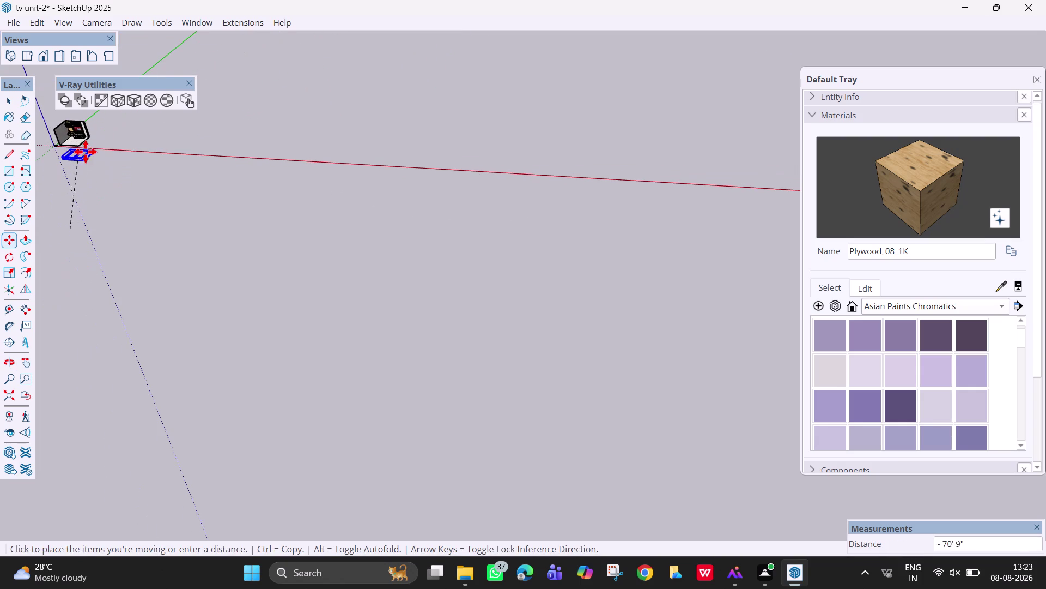
click(100, 145)
Pan and orbit to frame the book and room together in view.
scroll(up, 3)
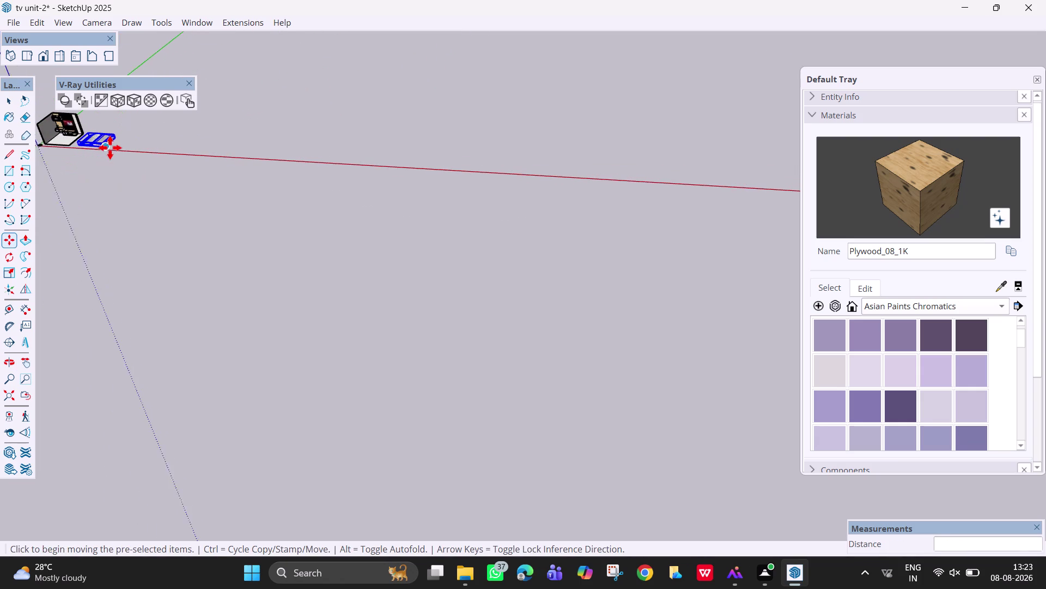
scroll(up, 3)
key(h)
drag(160, 170, 212, 223)
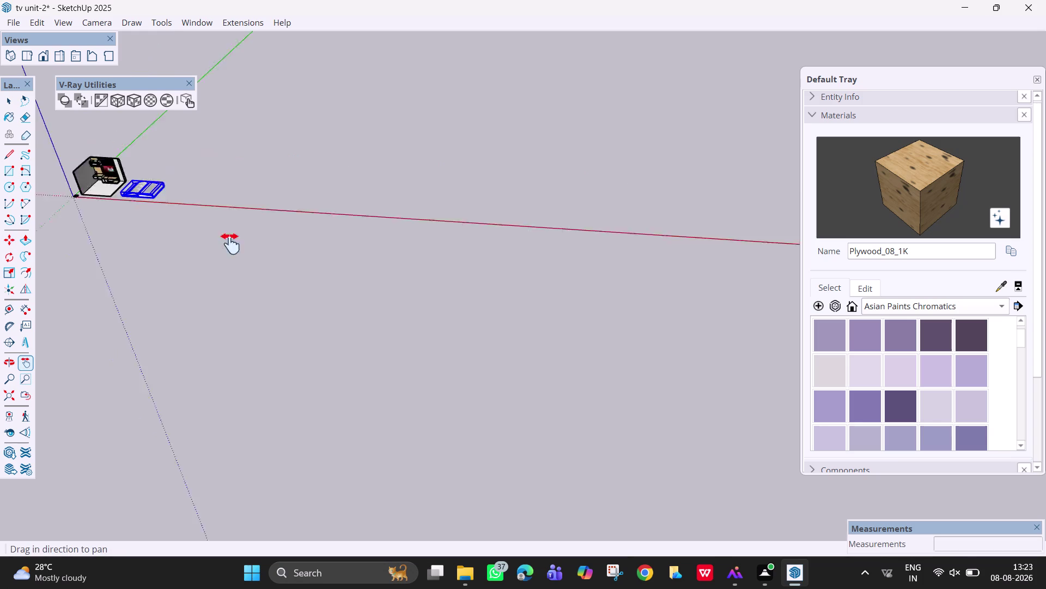
drag(212, 223, 417, 359)
scroll(up, 3)
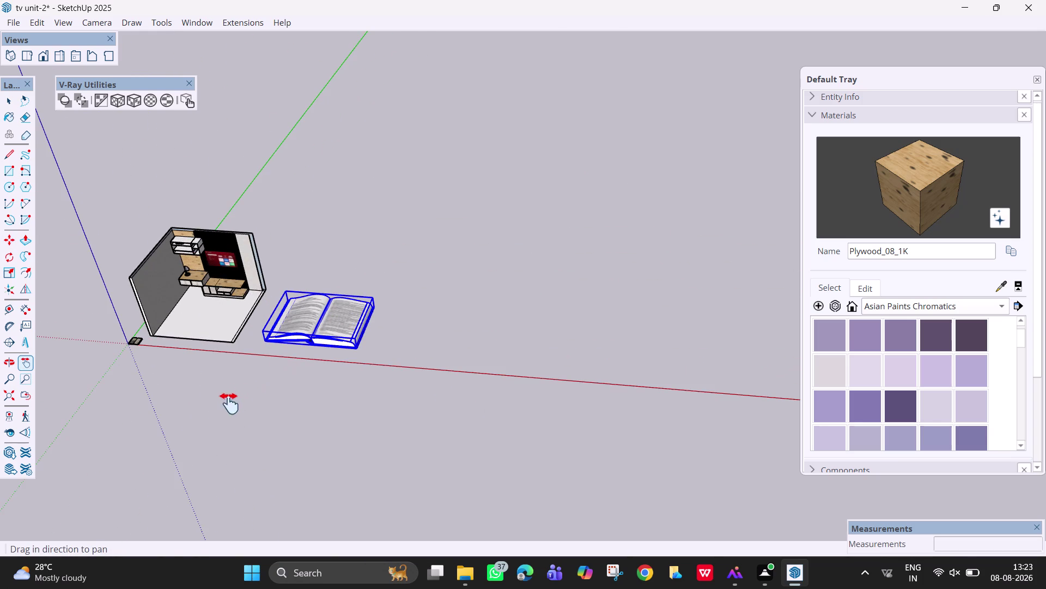
middle_drag(263, 423, 429, 363)
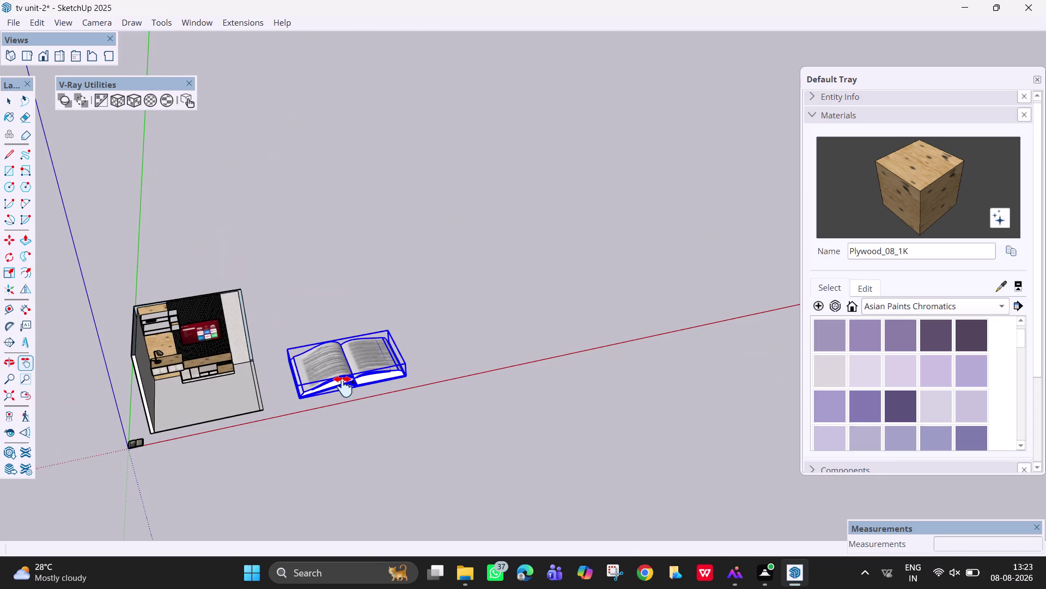
key(Delete)
scroll(up, 3)
scroll(up, 3)
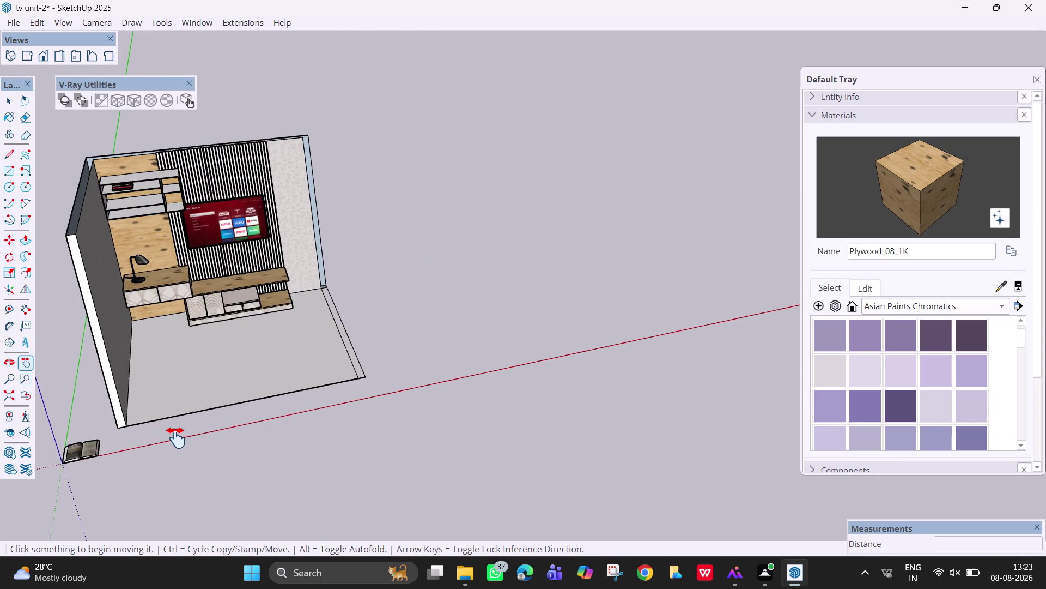
middle_drag(159, 439, 100, 400)
scroll(up, 3)
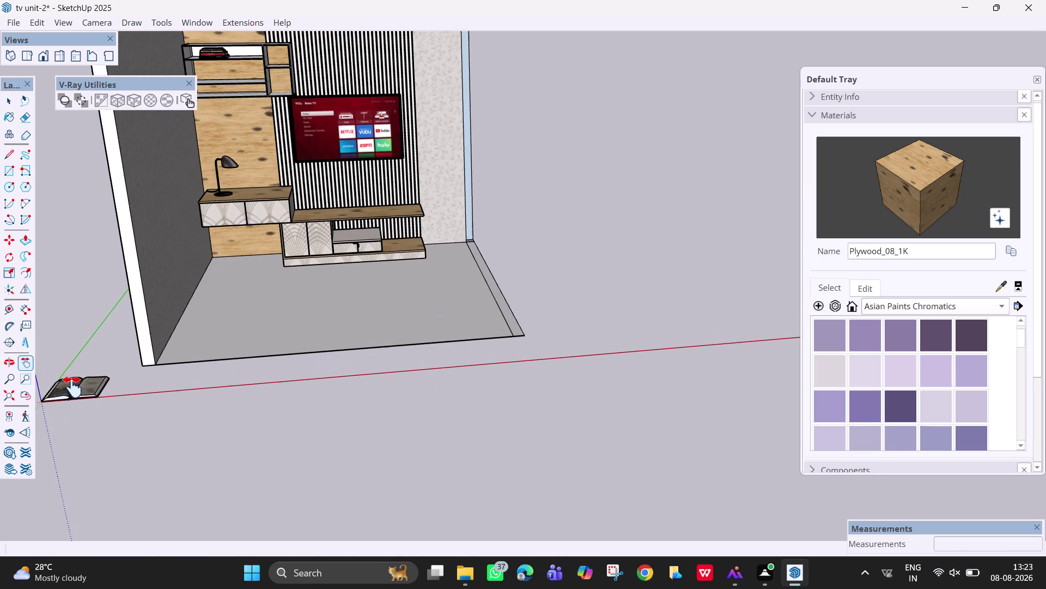
key(space)
Move the open book up onto the side cabinet's top face.
click(90, 391)
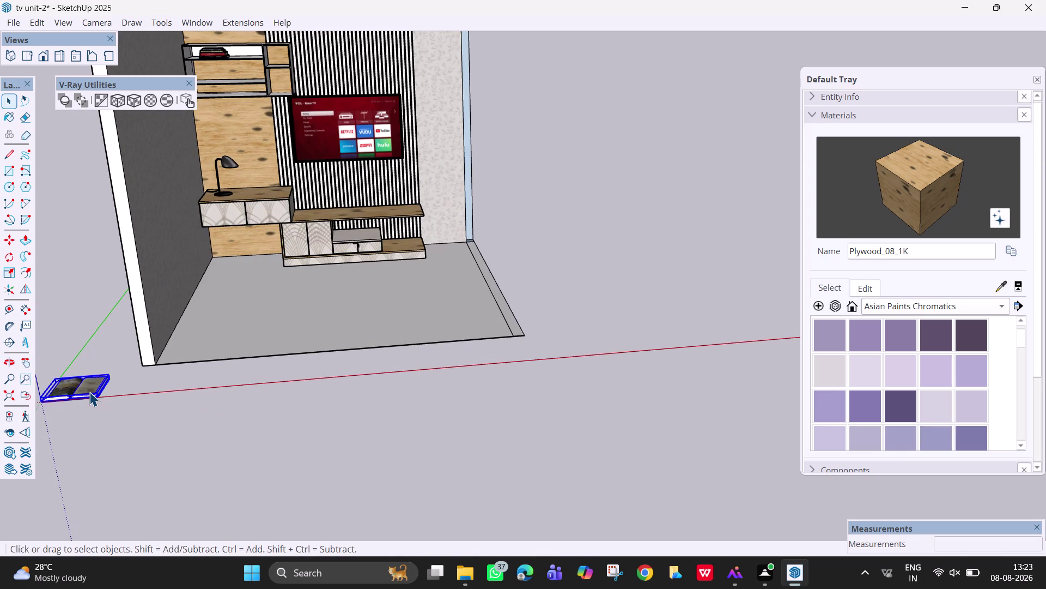
key(m)
drag(90, 391, 191, 311)
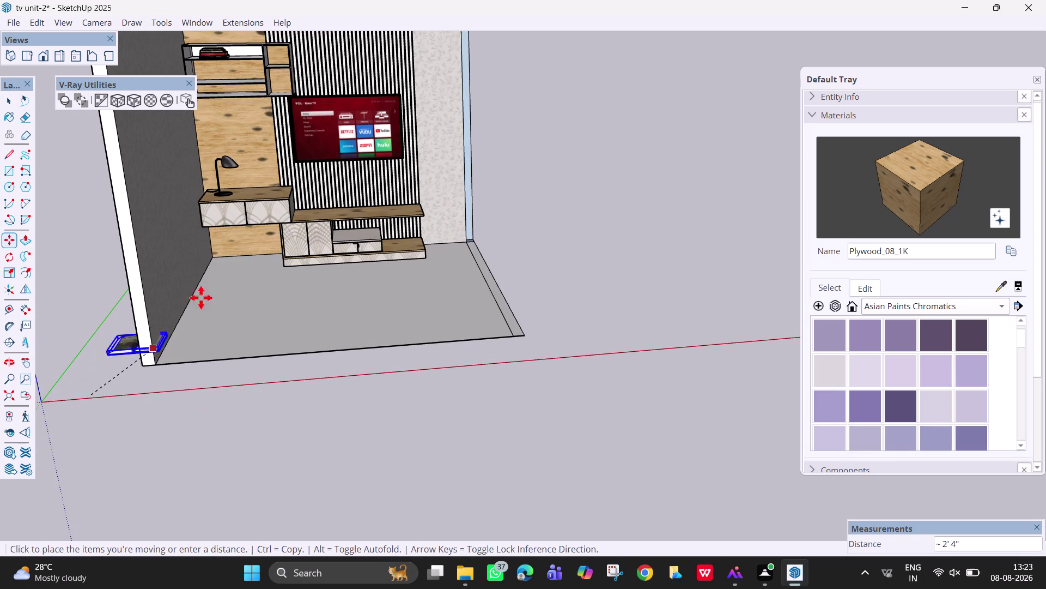
drag(192, 311, 271, 185)
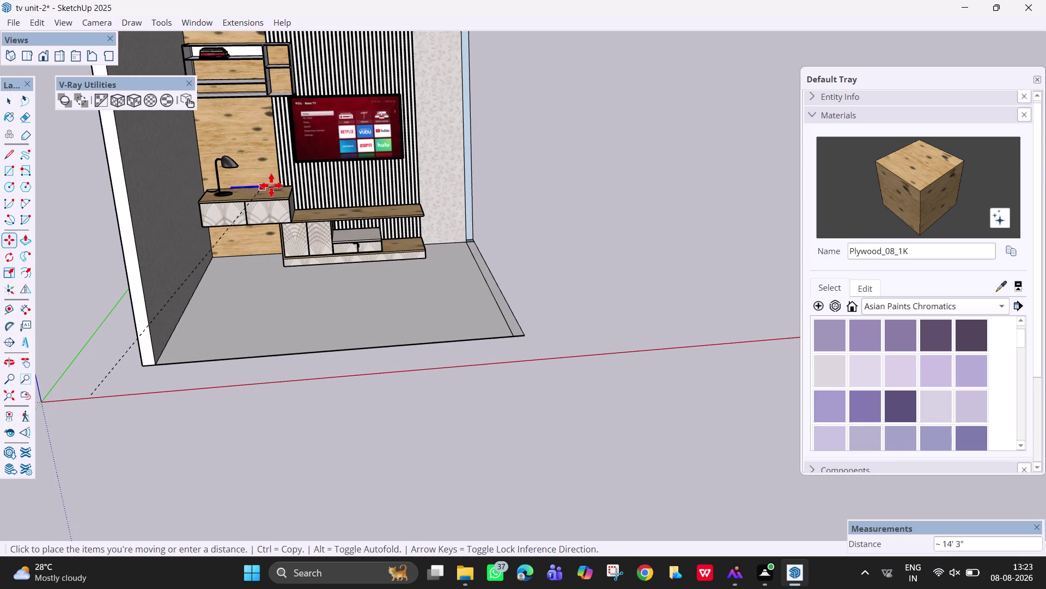
drag(271, 185, 268, 200)
scroll(up, 3)
scroll(up, 3)
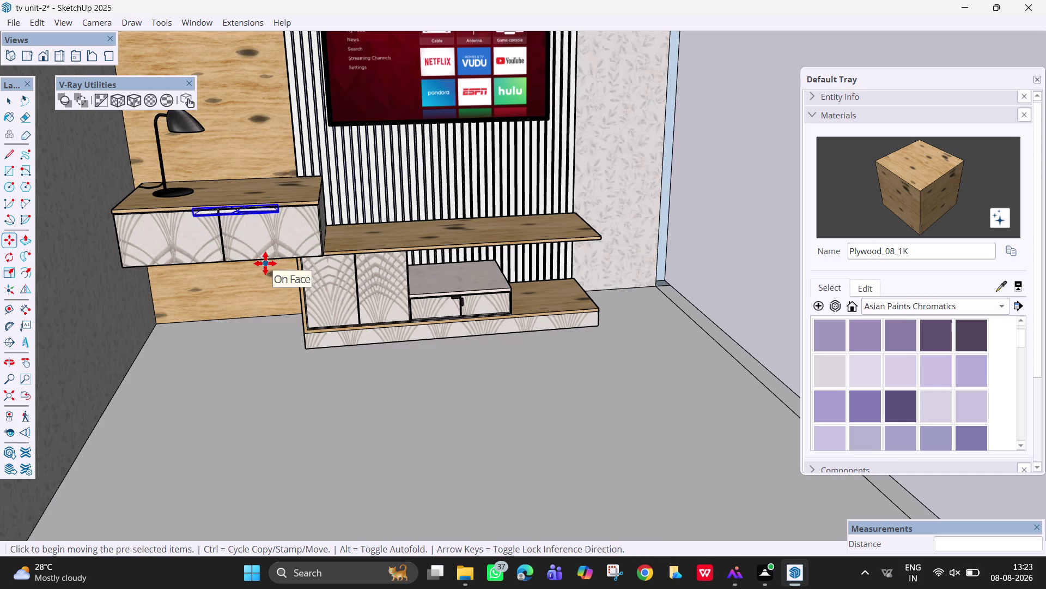
Reposition the book nearer the cabinet's front edge beside the lamp, then reselect it.
click(277, 206)
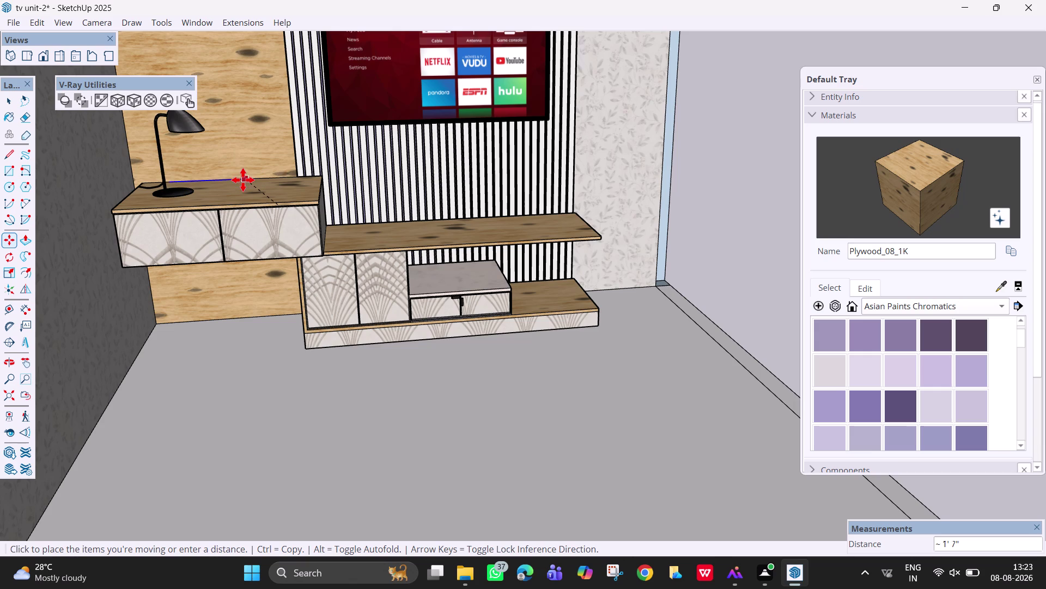
scroll(up, 3)
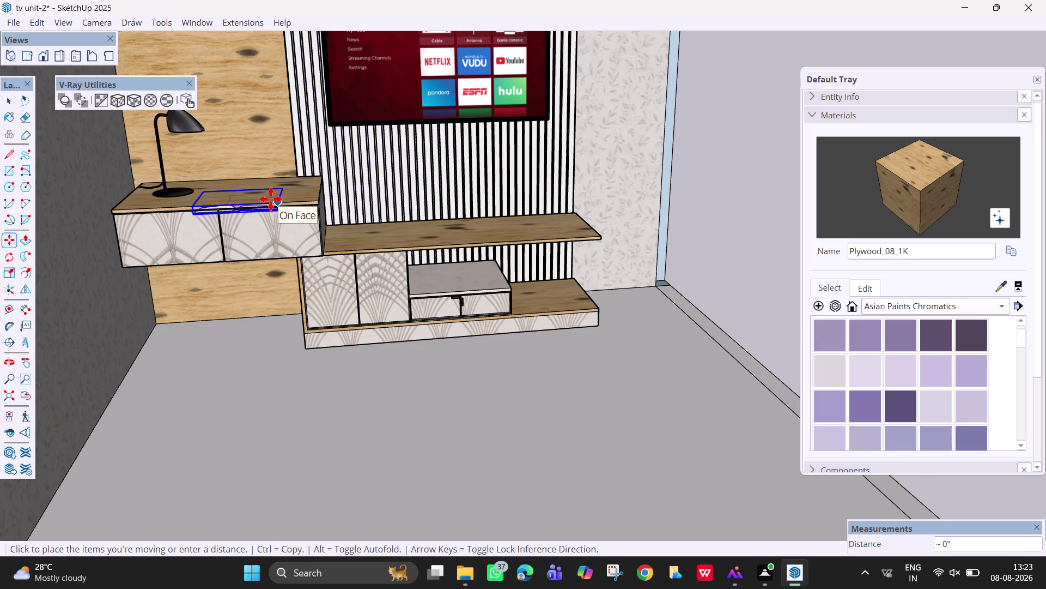
scroll(up, 3)
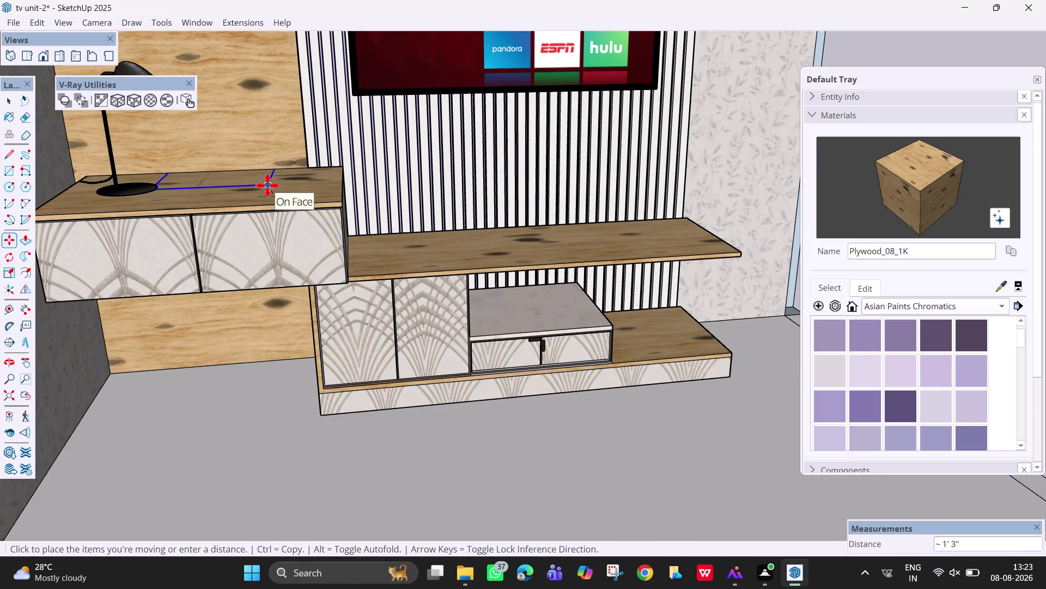
click(268, 184)
scroll(up, 3)
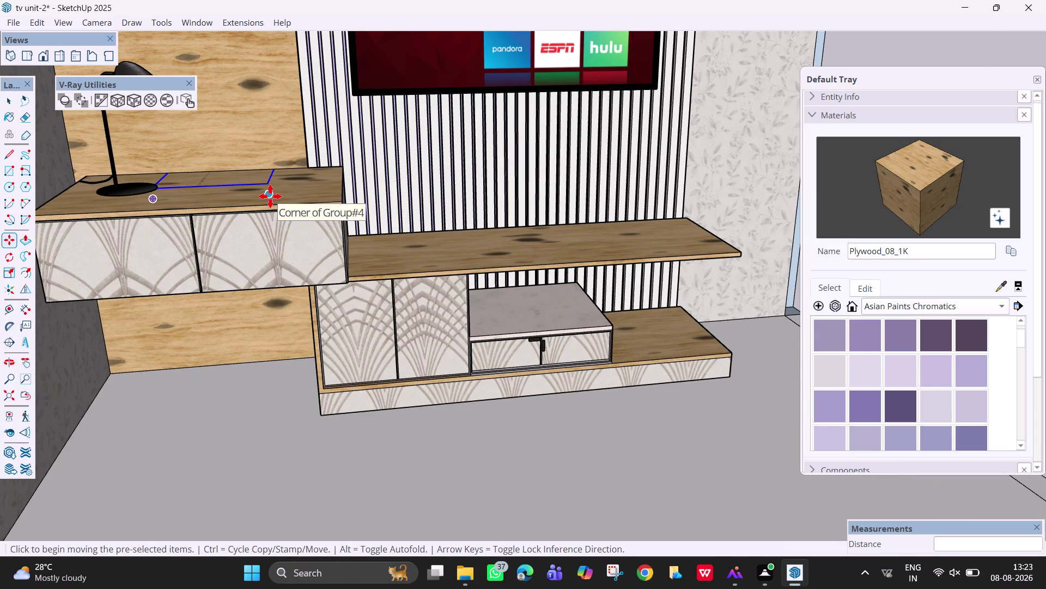
click(270, 197)
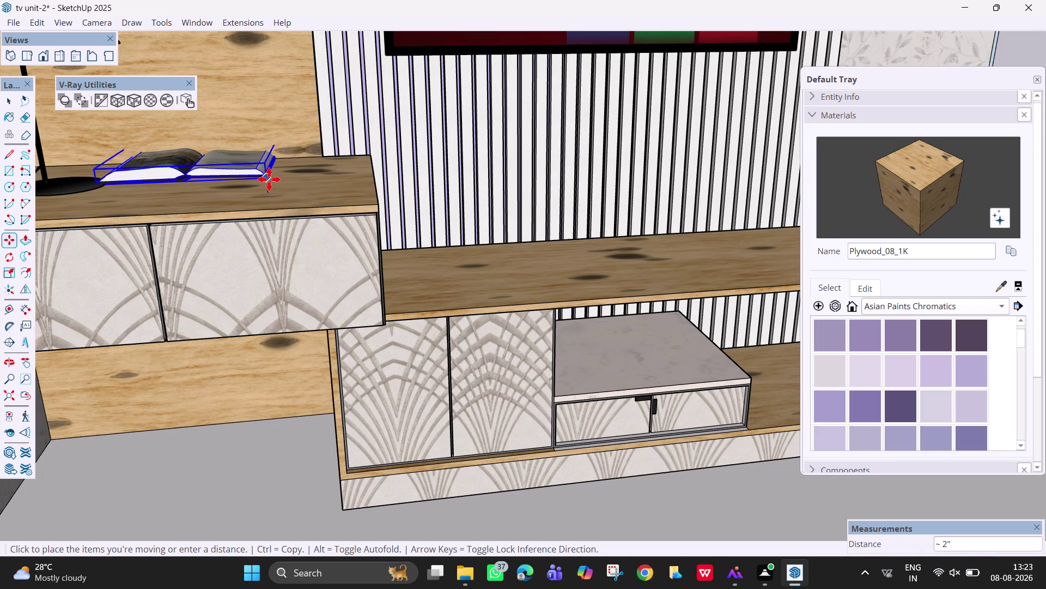
click(269, 180)
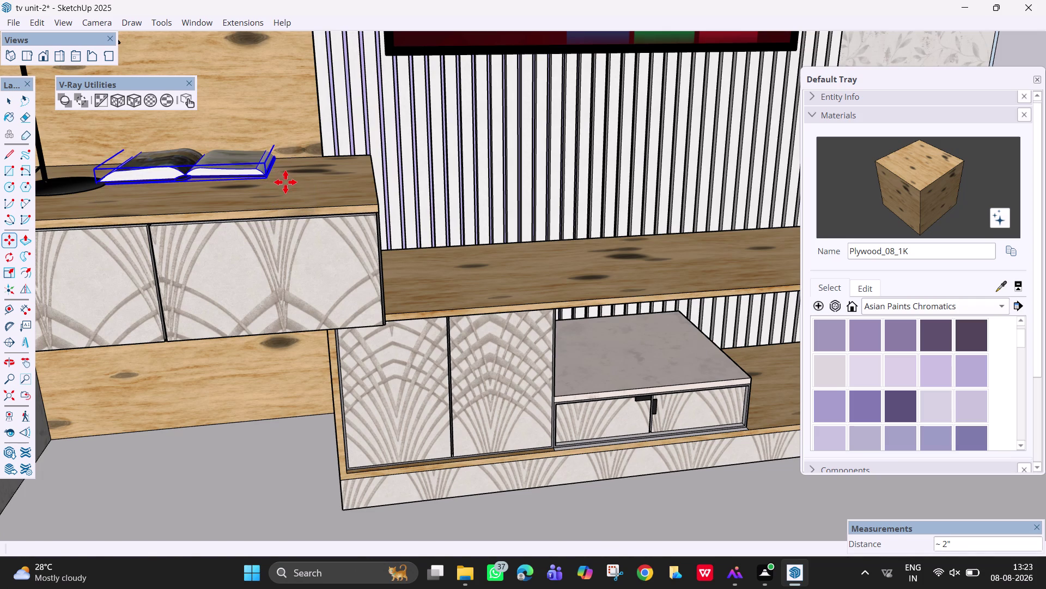
click(267, 178)
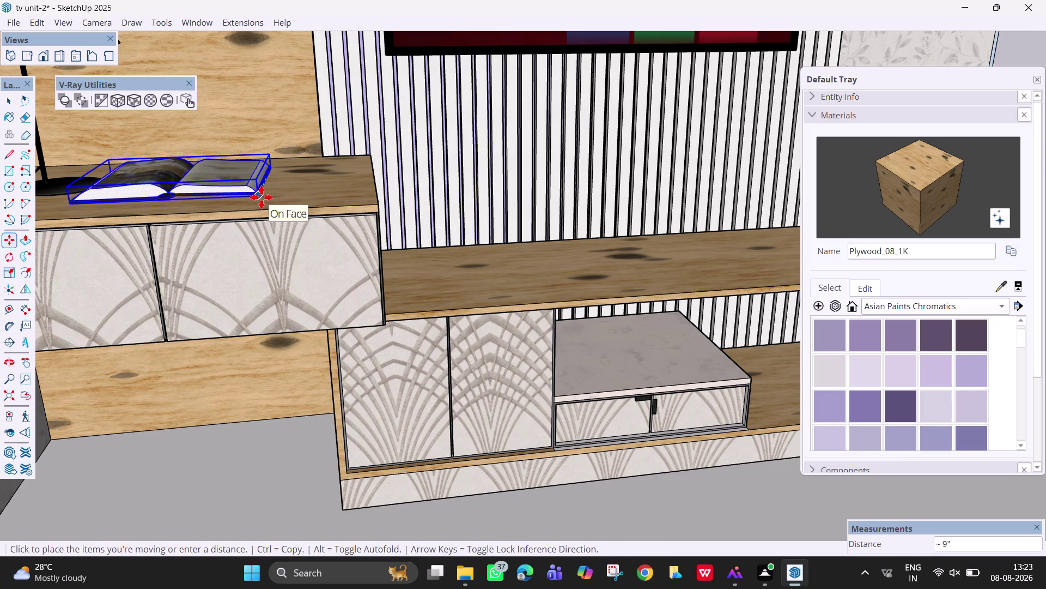
click(260, 201)
scroll(down, 3)
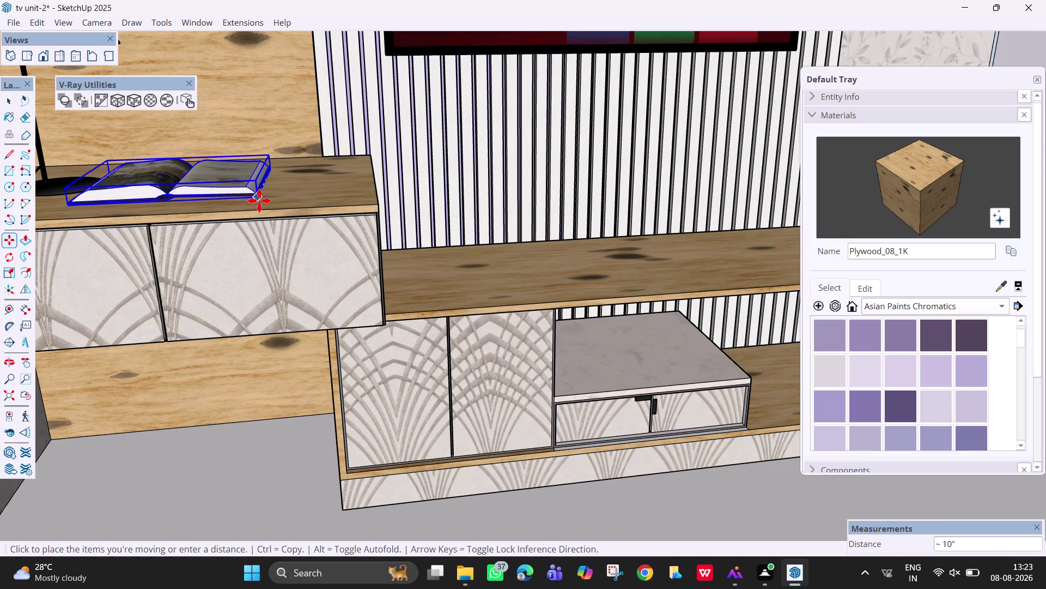
scroll(down, 3)
key(Escape)
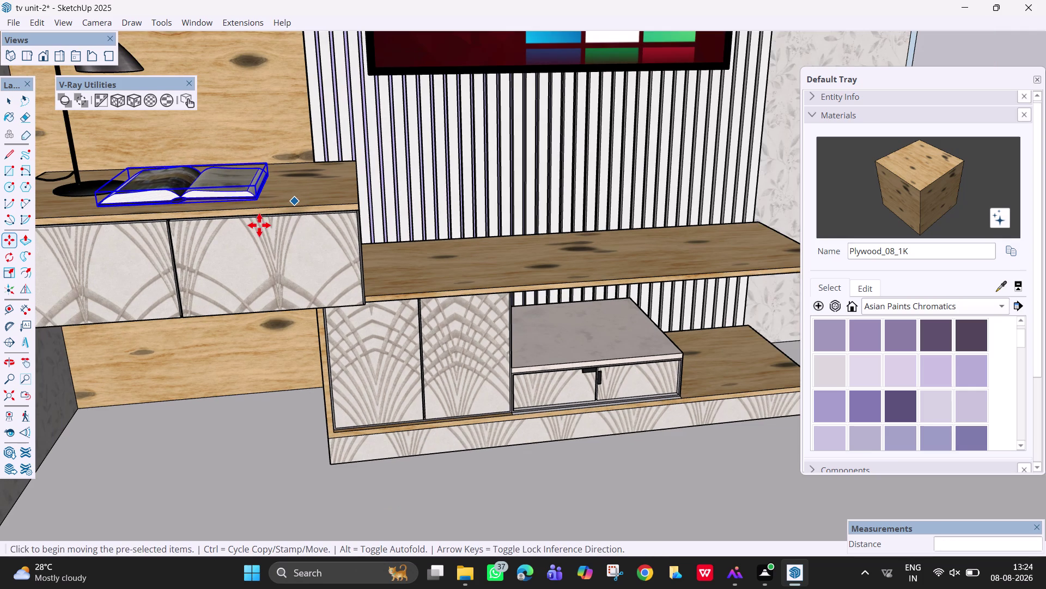
key(space)
click(225, 187)
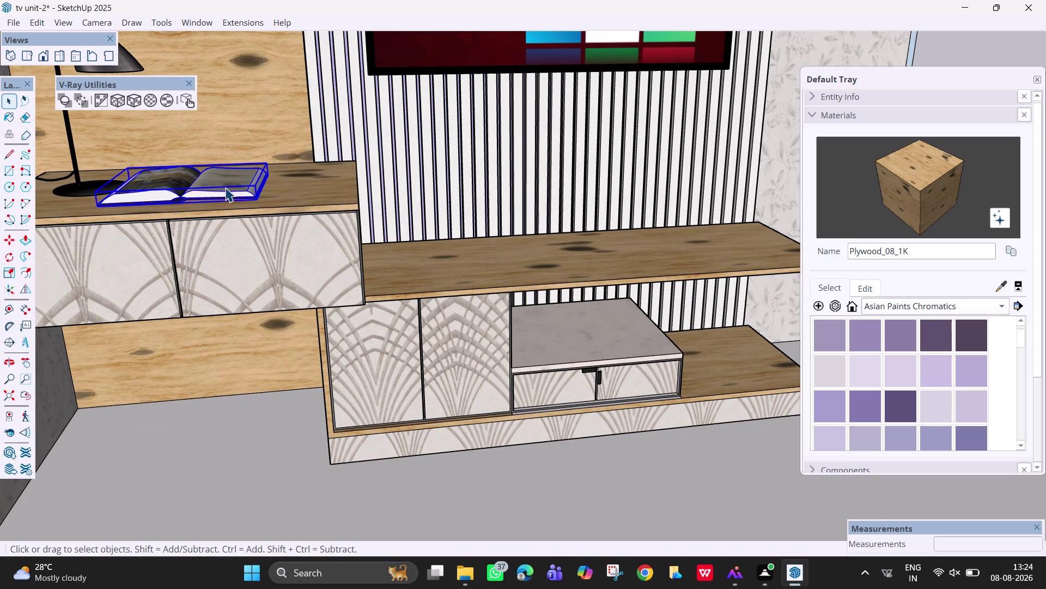
Scale the open book from a corner grip to about half size.
key(s)
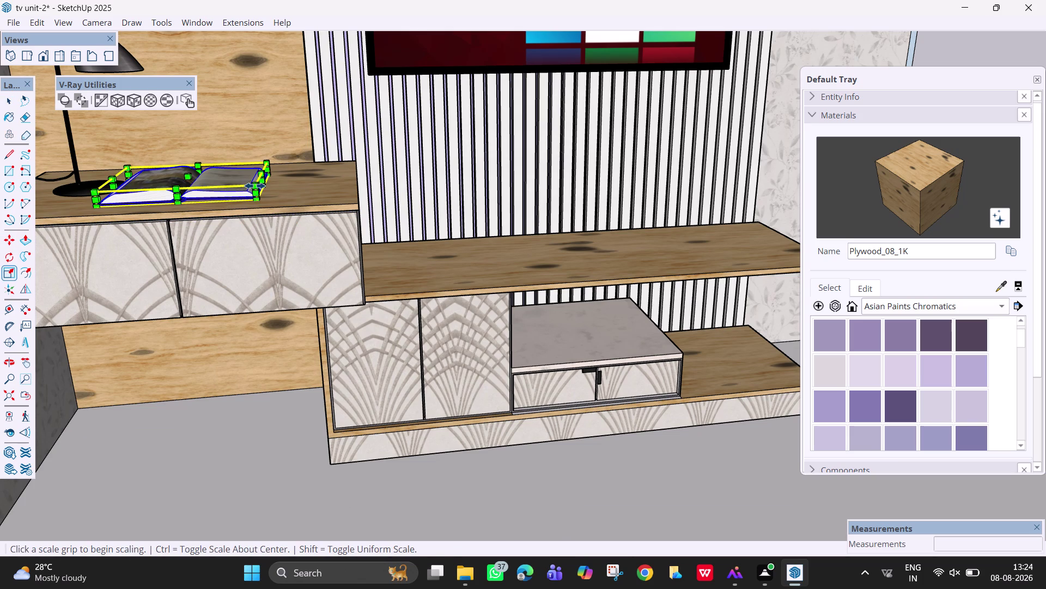
click(99, 208)
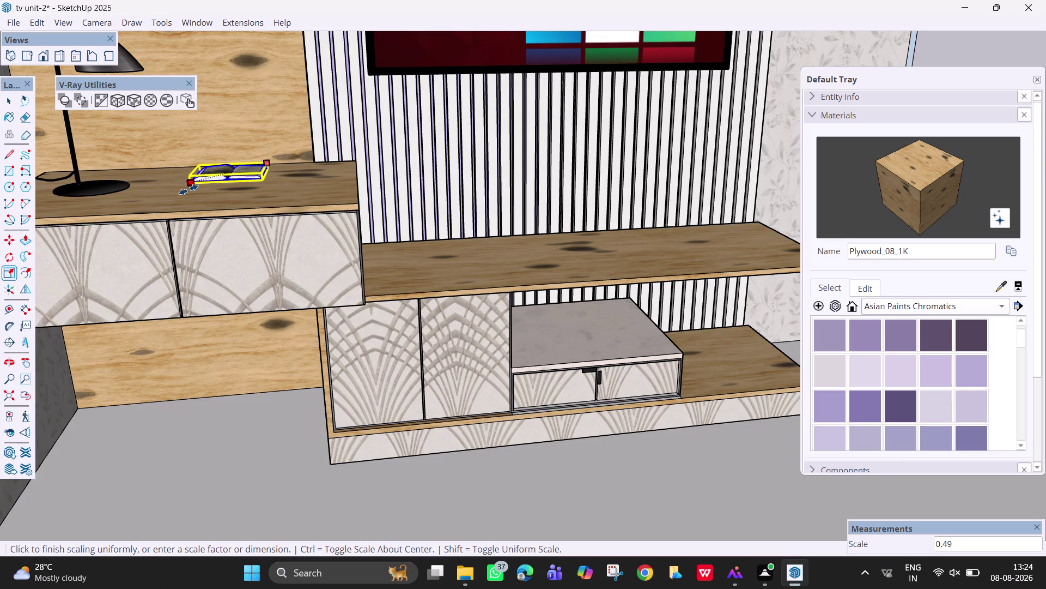
click(185, 190)
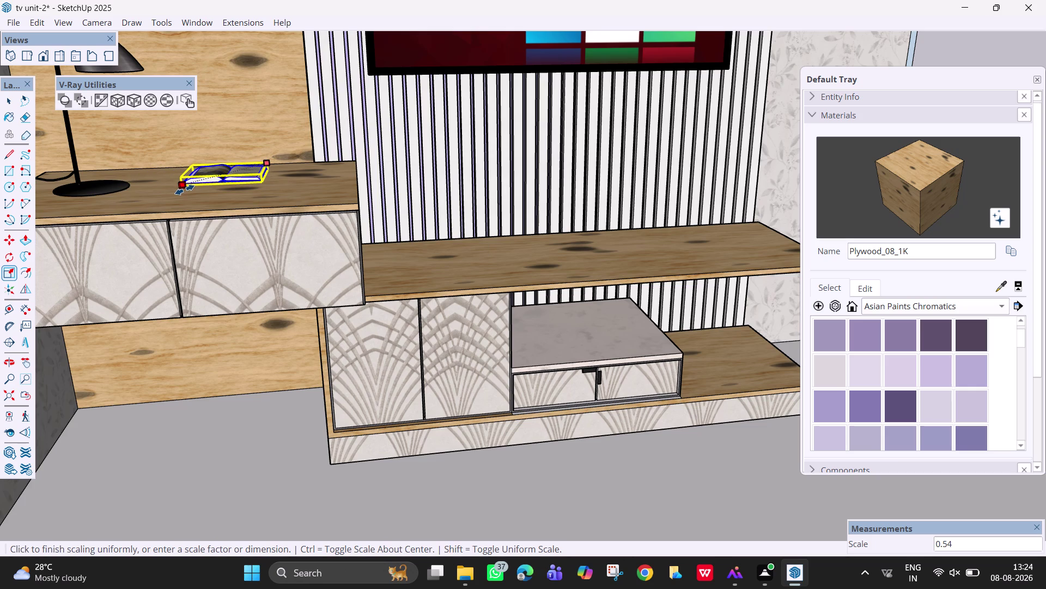
key(space)
Orbit around the book and move it back onto the cabinet top.
scroll(up, 3)
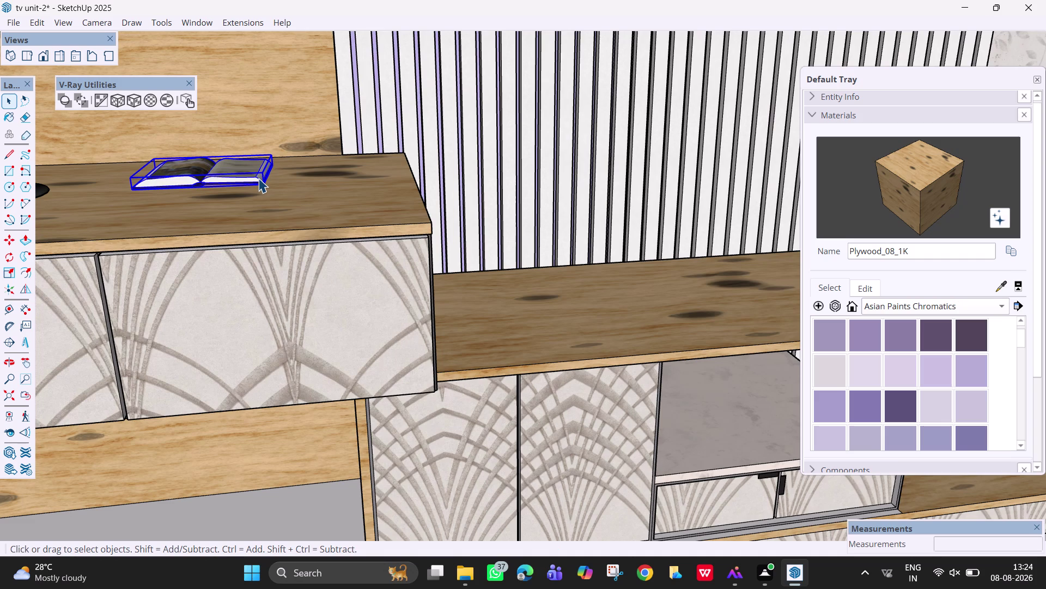
scroll(up, 3)
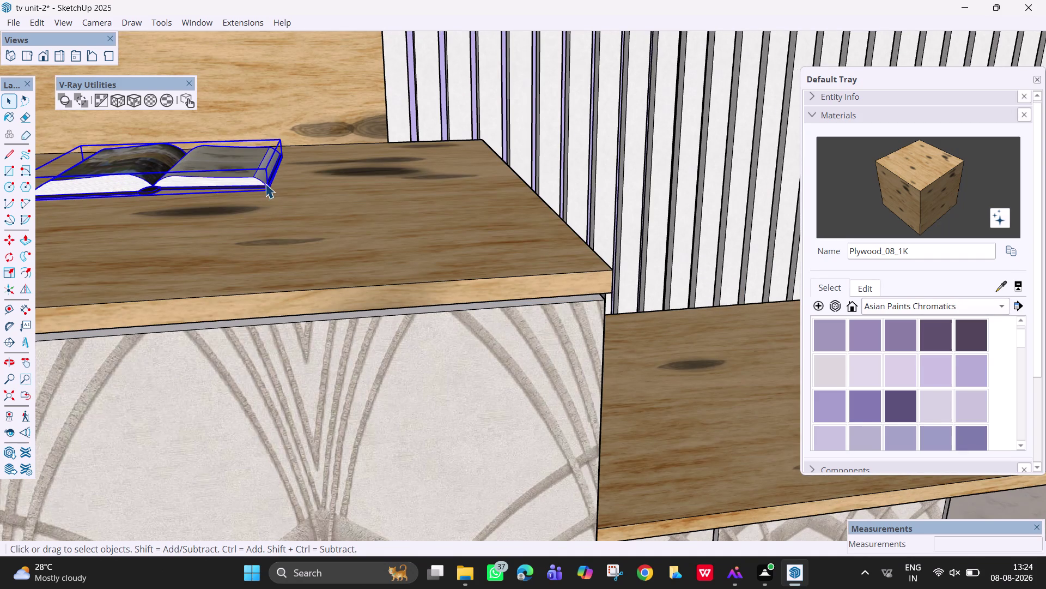
middle_drag(297, 186, 158, 154)
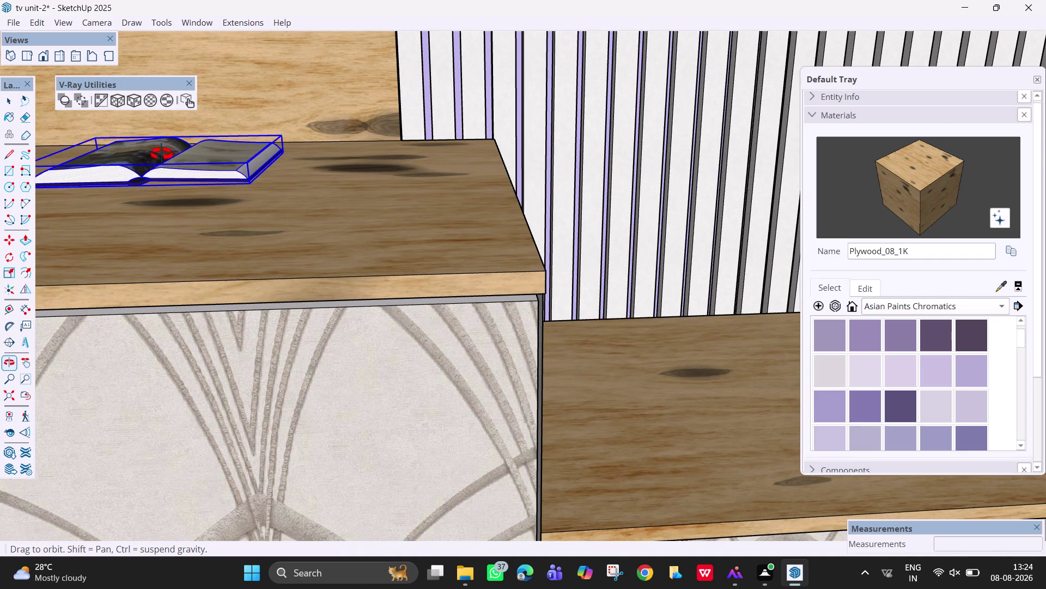
middle_drag(158, 154, 119, 169)
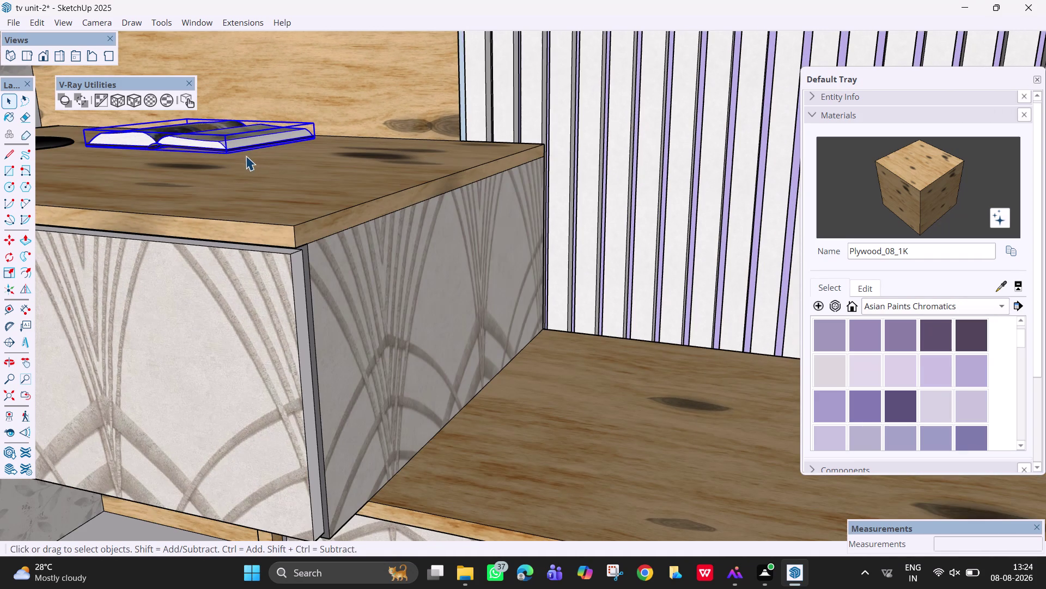
key(m)
click(225, 149)
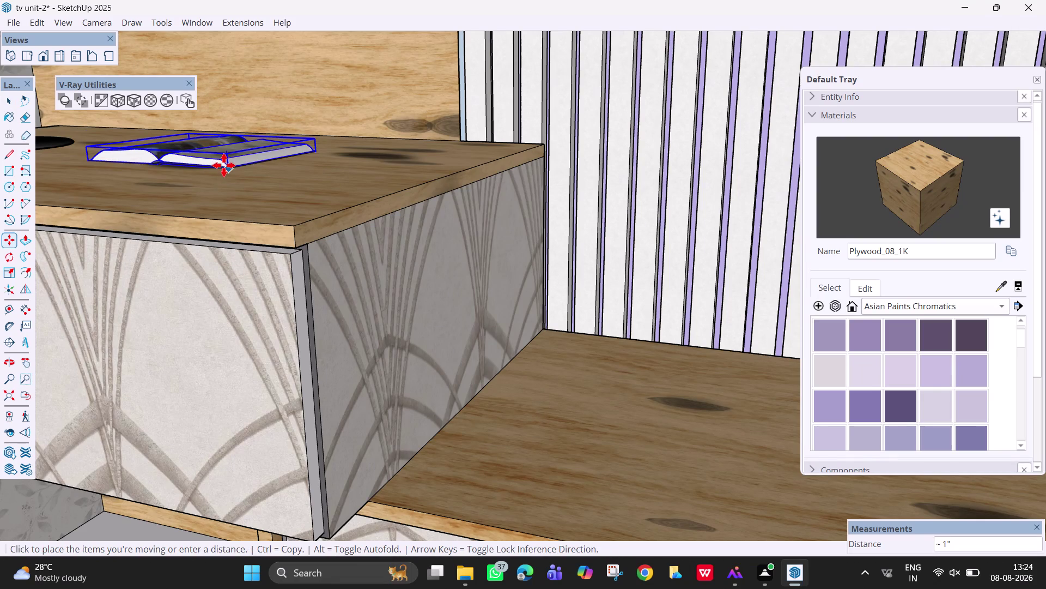
click(227, 168)
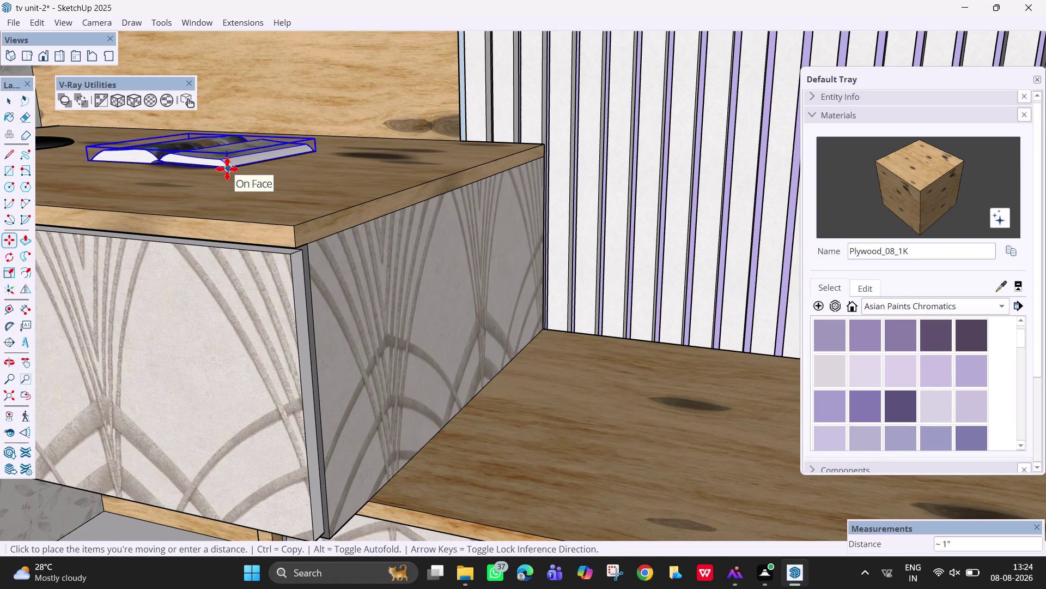